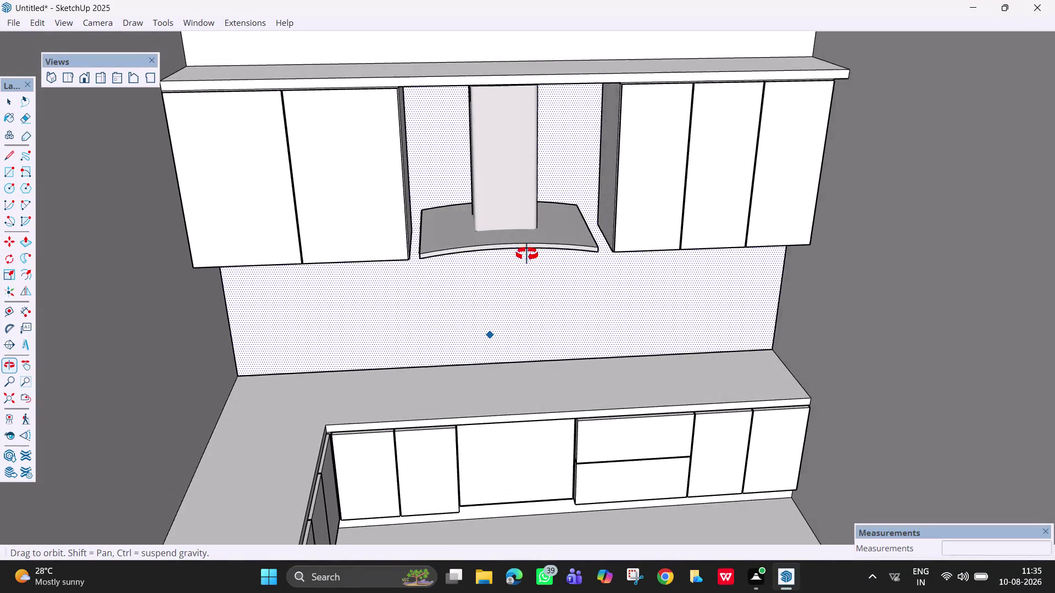
Orbit around the chimney hood and move it about 1/4" sideways.
middle_drag(522, 93, 533, 108)
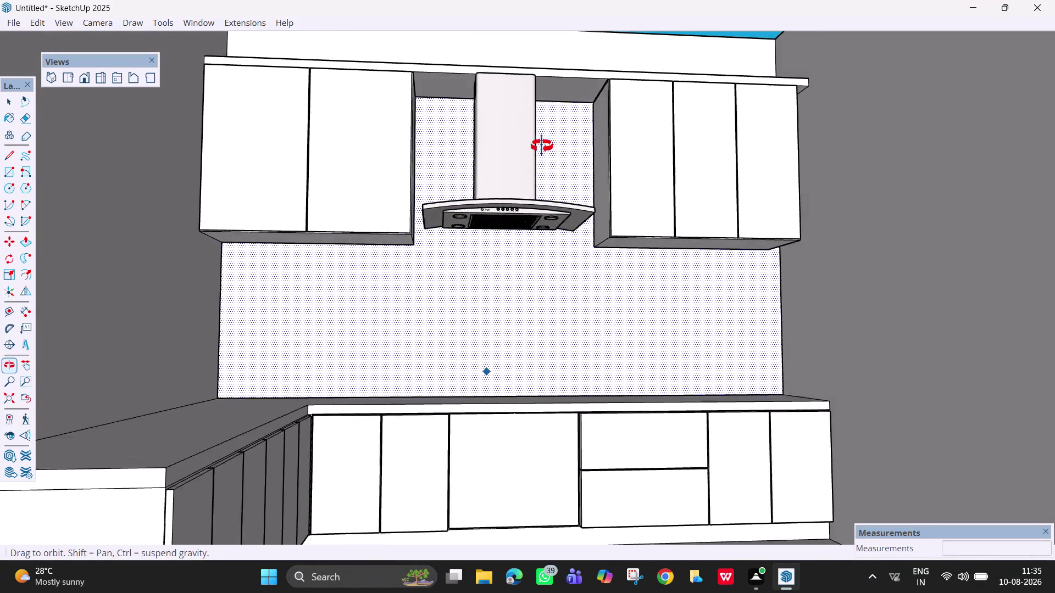
middle_drag(532, 108, 519, 166)
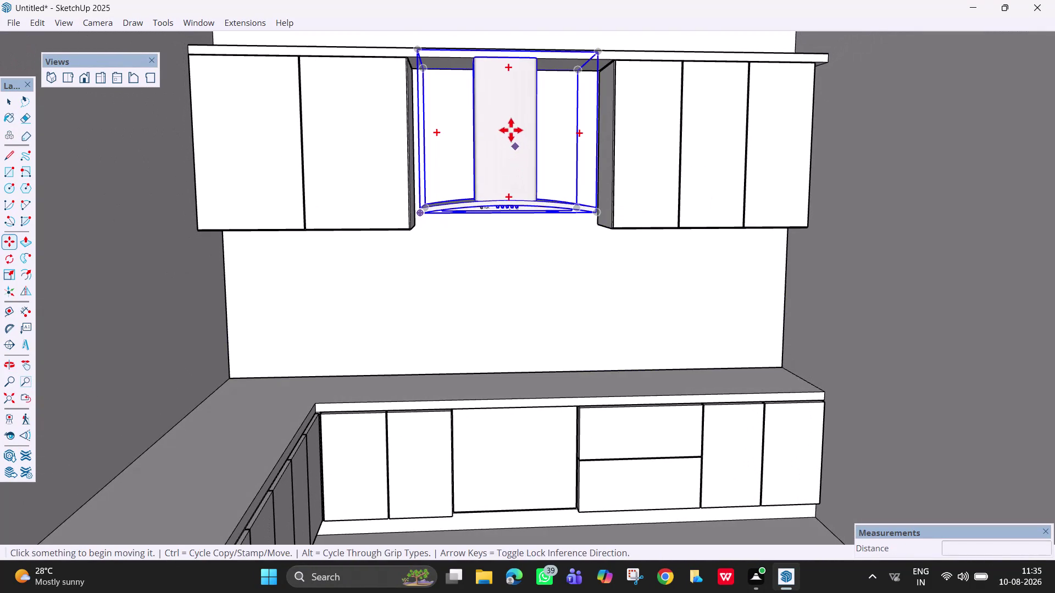
middle_drag(546, 338, 552, 204)
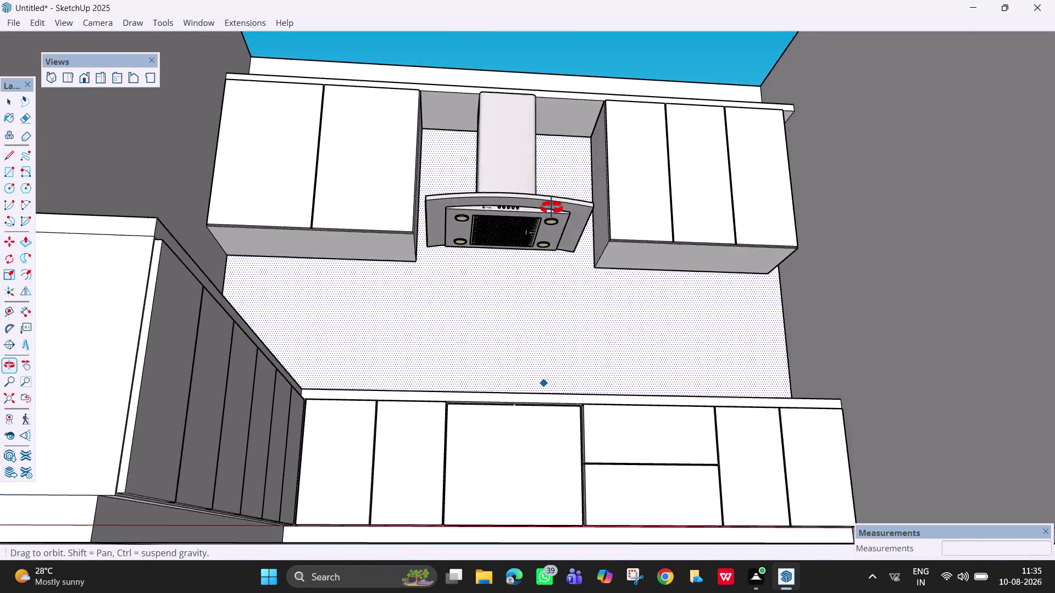
middle_drag(552, 203, 551, 221)
middle_drag(564, 126, 569, 169)
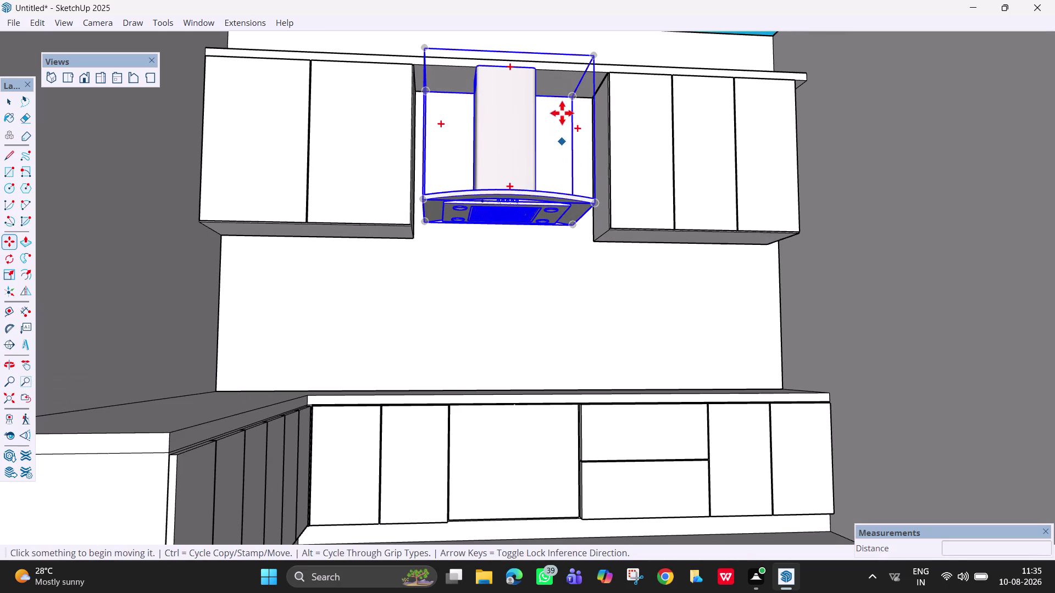
click(573, 96)
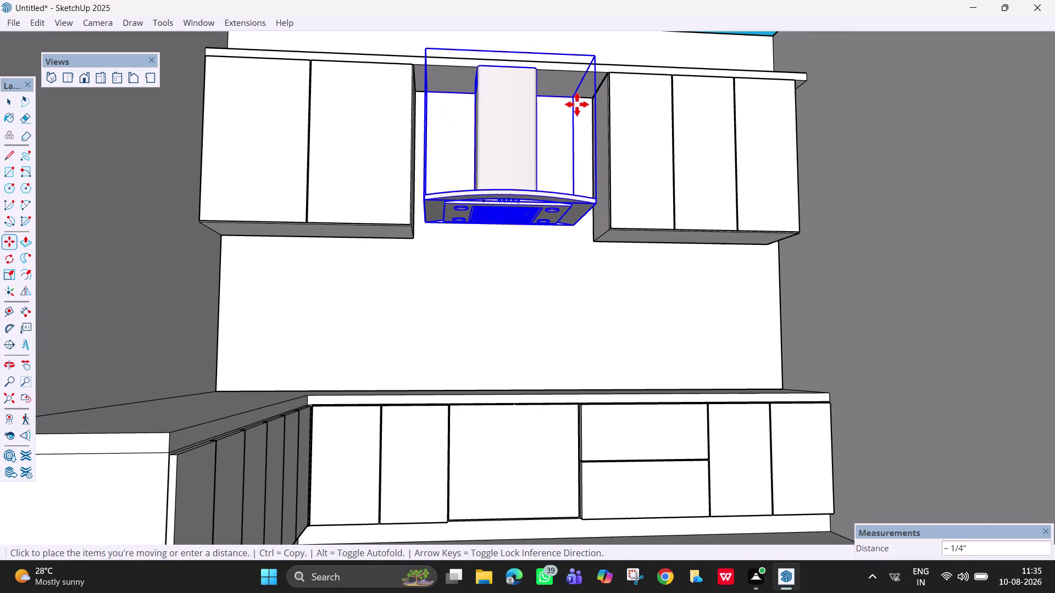
click(577, 105)
Orbit up to an overview of the kitchen and switch to the Scale tool.
scroll(down, 3)
middle_drag(600, 157, 588, 306)
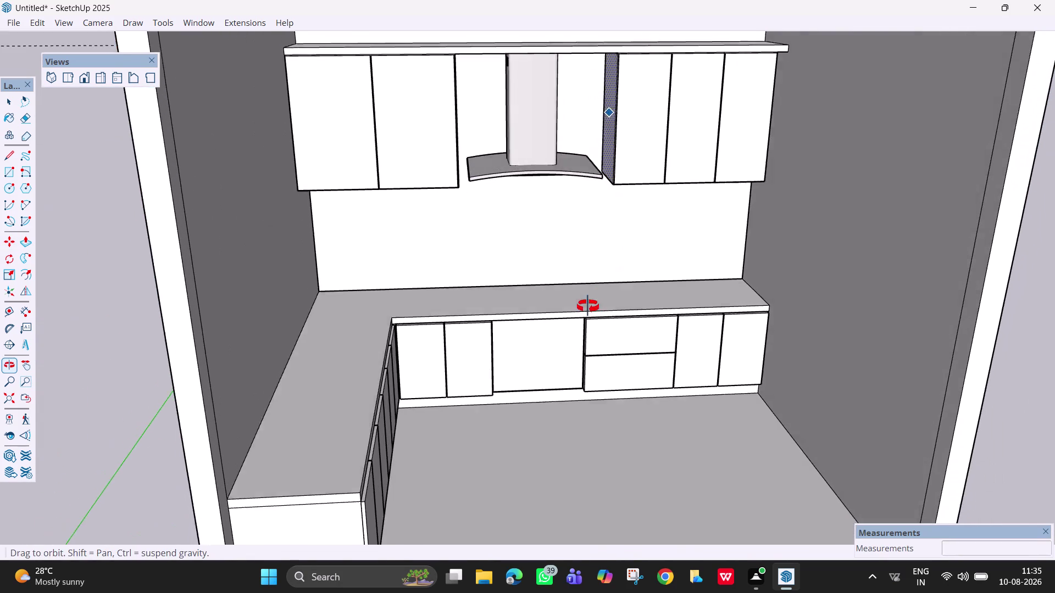
middle_drag(588, 306, 585, 303)
middle_drag(553, 113, 555, 222)
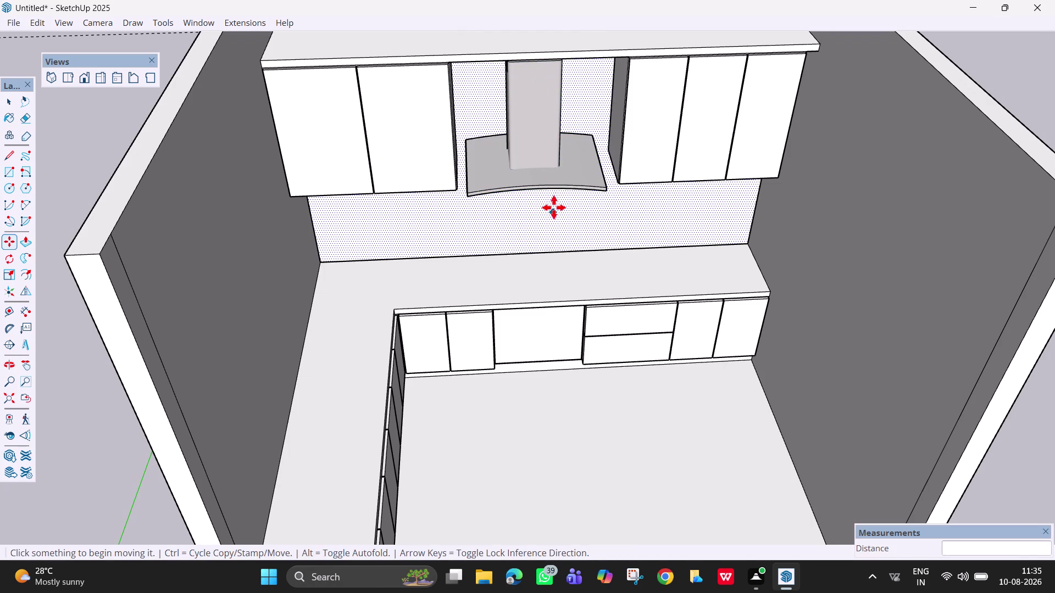
key(s)
click(587, 182)
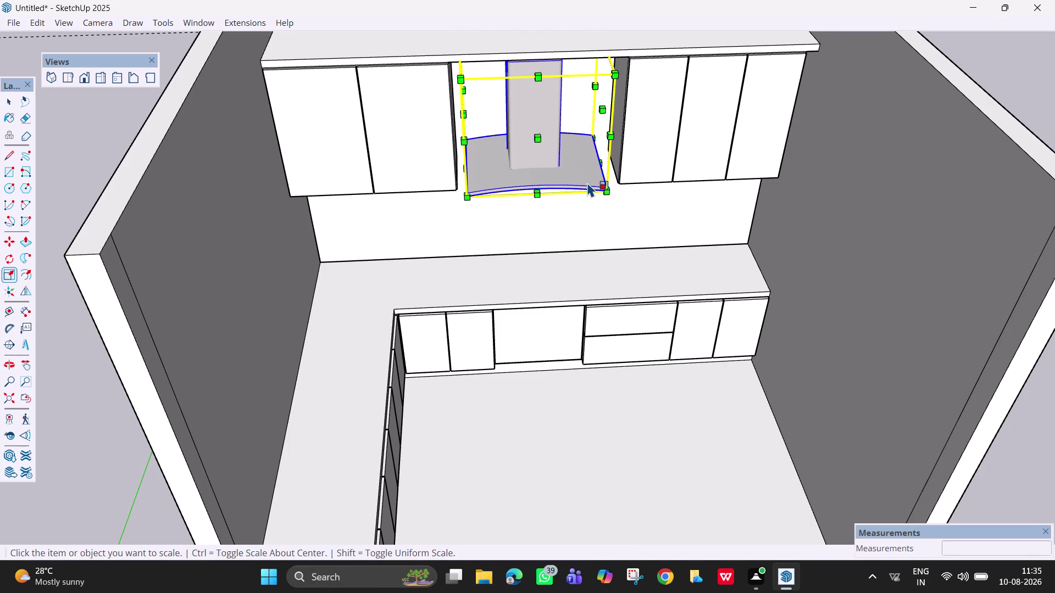
drag(608, 194, 617, 196)
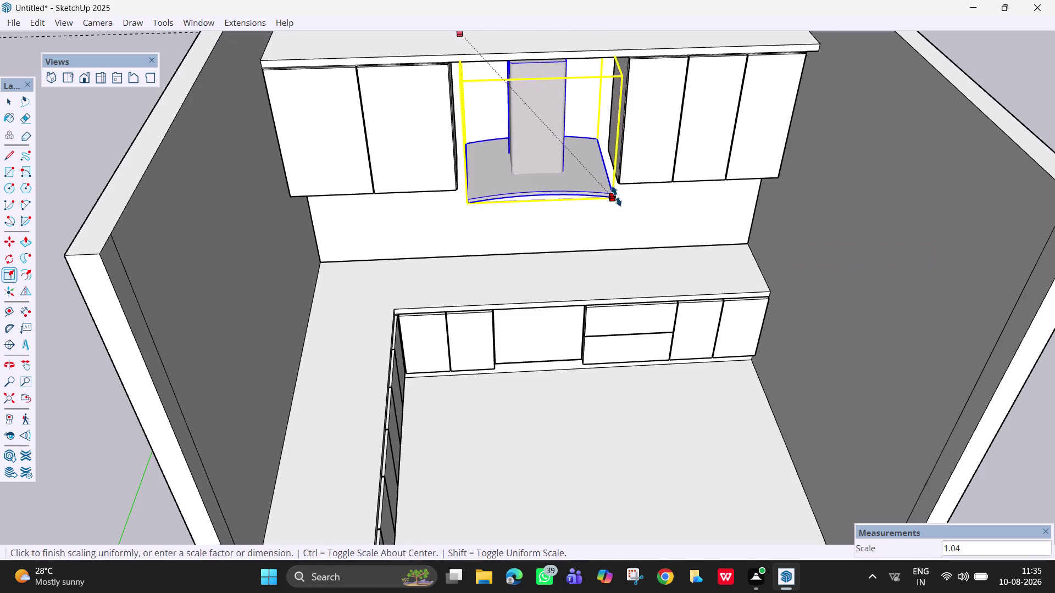
drag(616, 197, 627, 203)
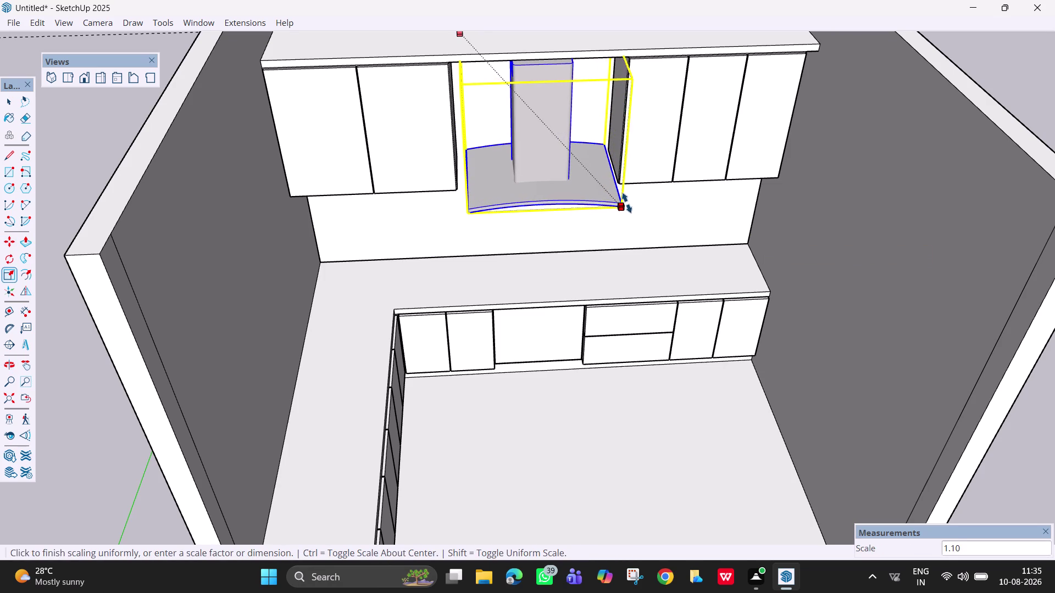
drag(627, 203, 629, 205)
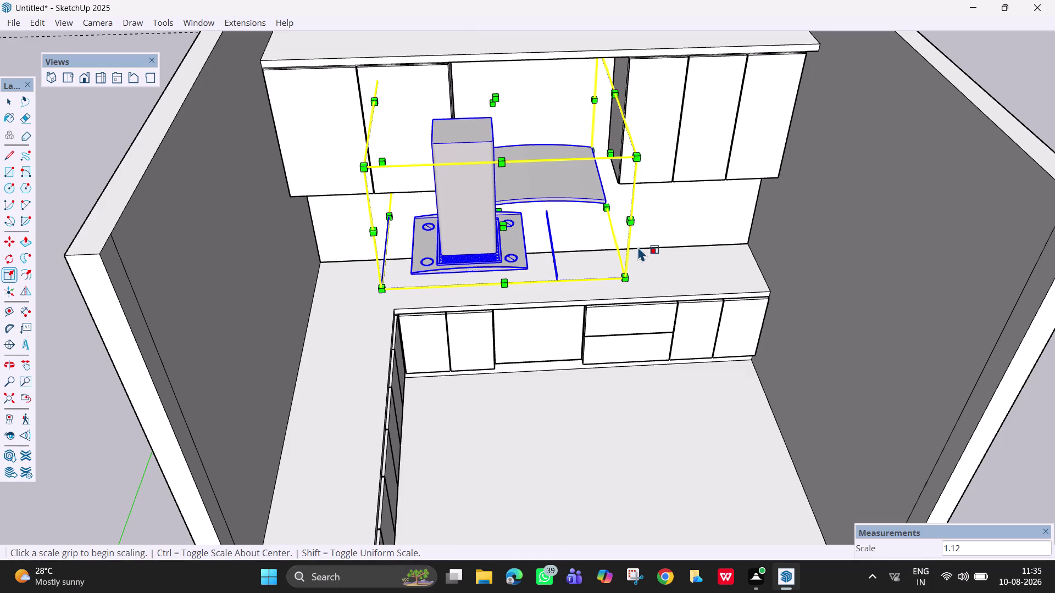
key(Escape)
key(ctrl+z)
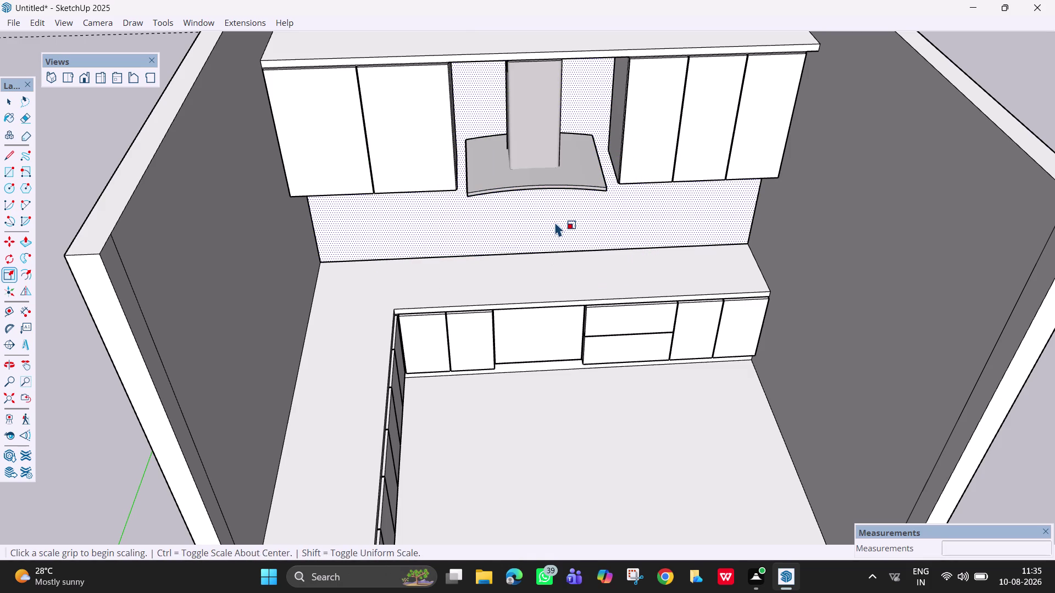
middle_drag(549, 185, 543, 60)
click(544, 131)
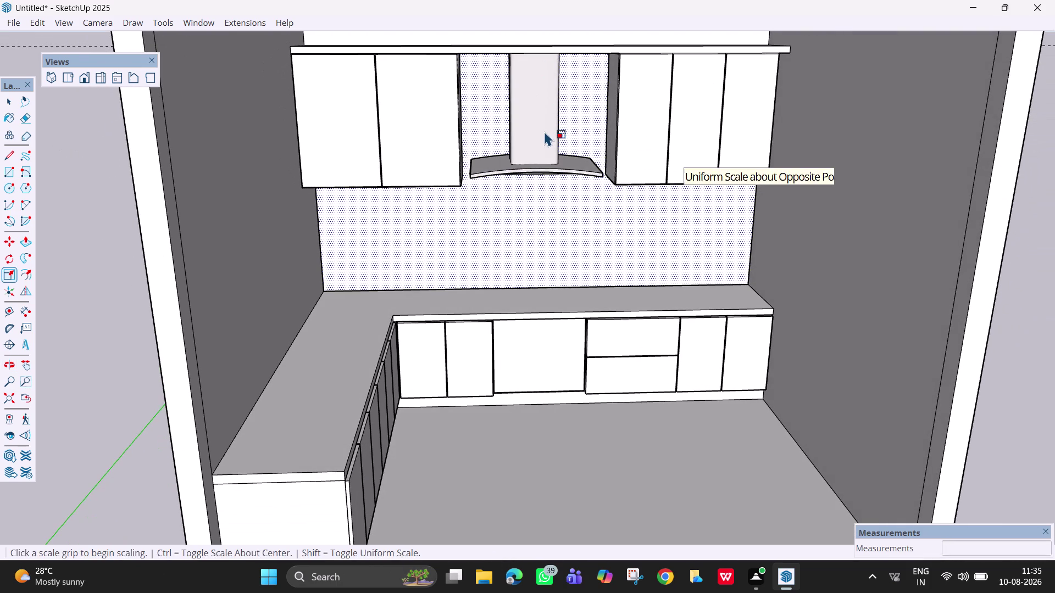
key(space)
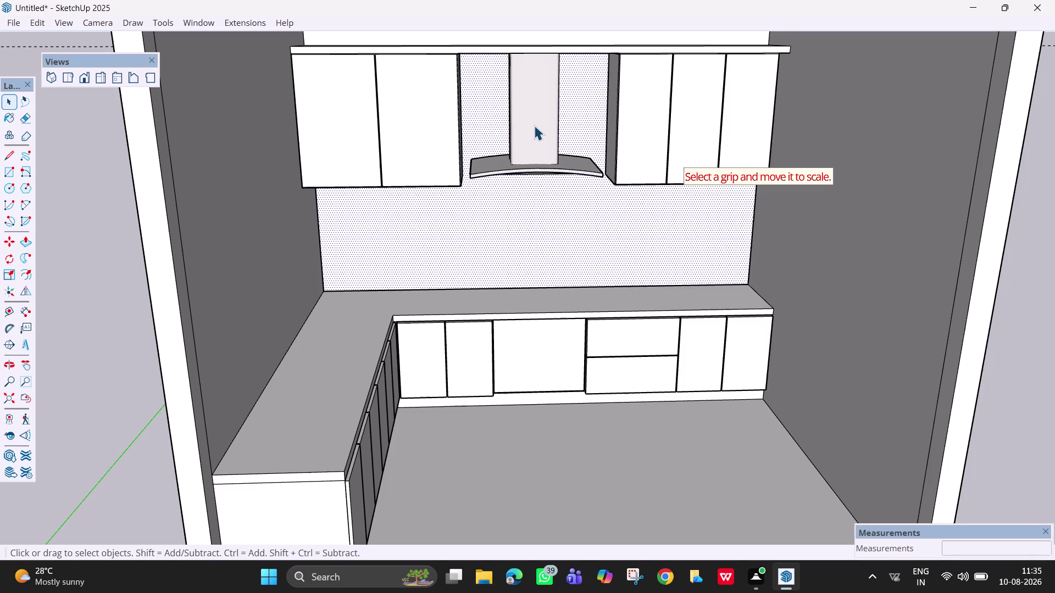
click(534, 124)
key(s)
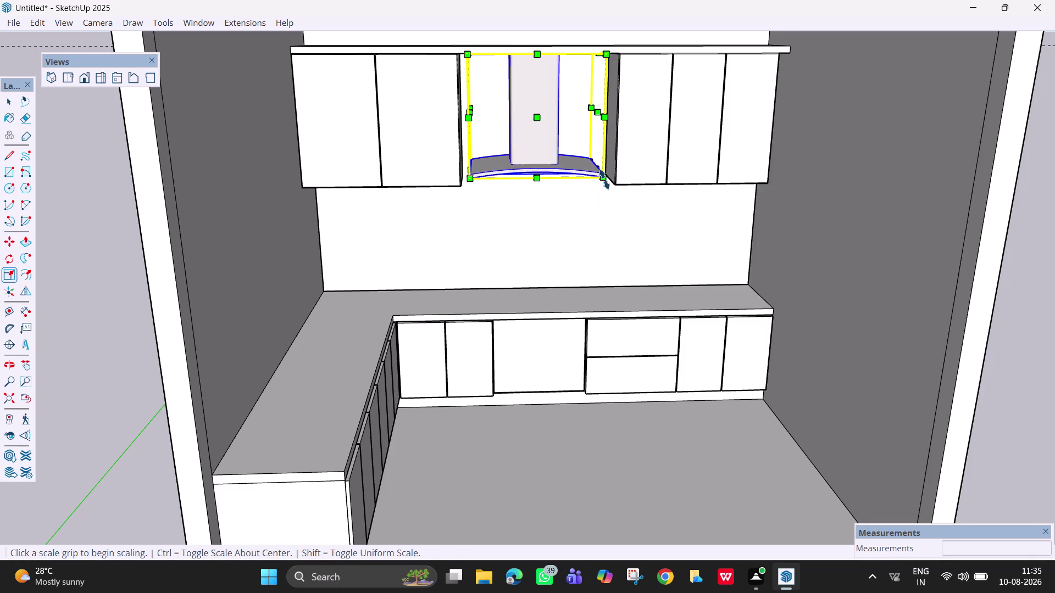
click(608, 179)
click(609, 179)
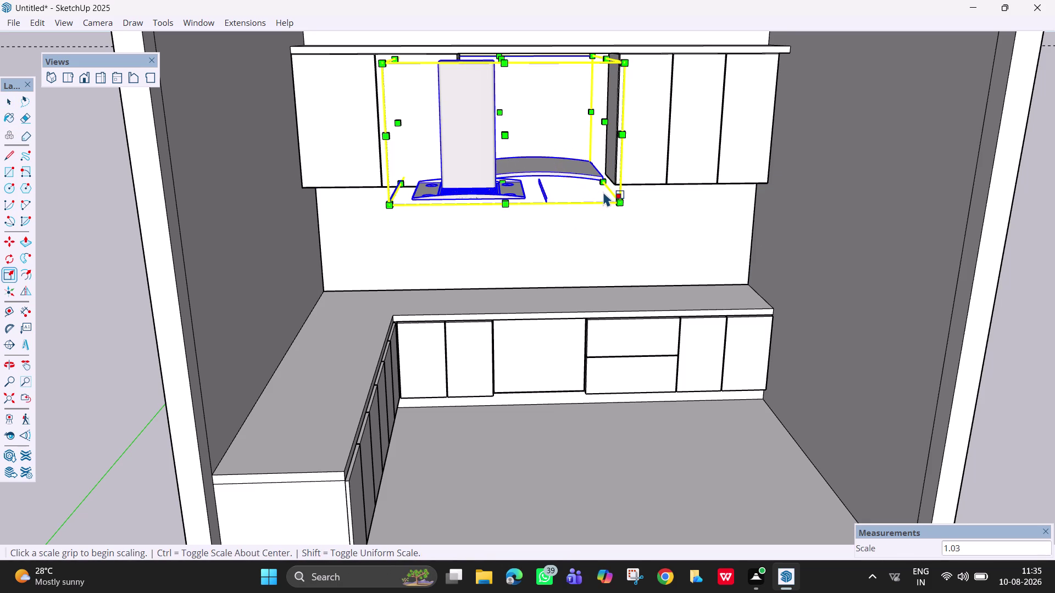
key(ctrl+z)
middle_click(565, 154)
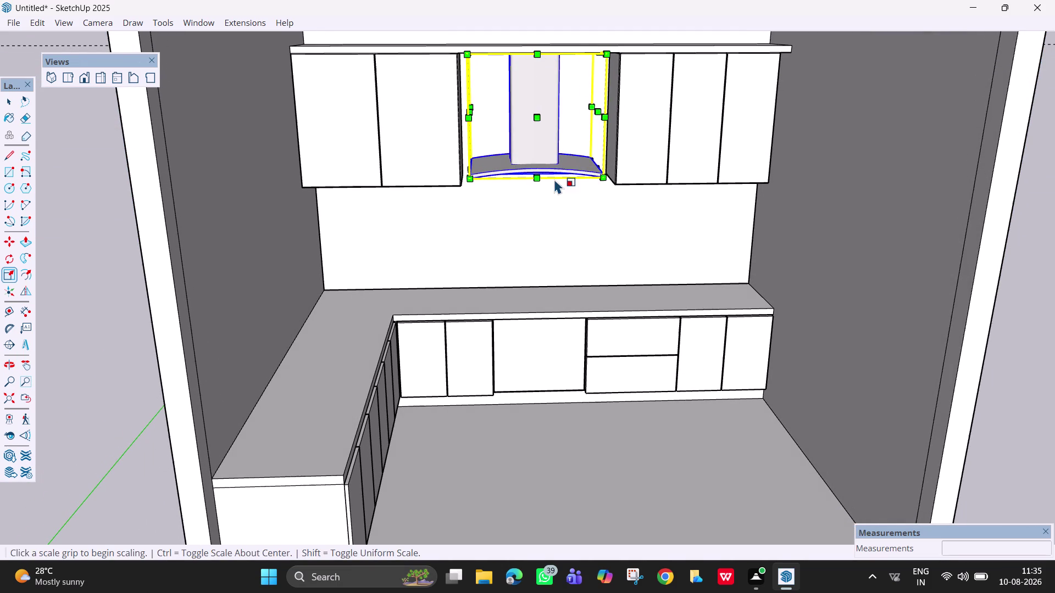
key(Escape)
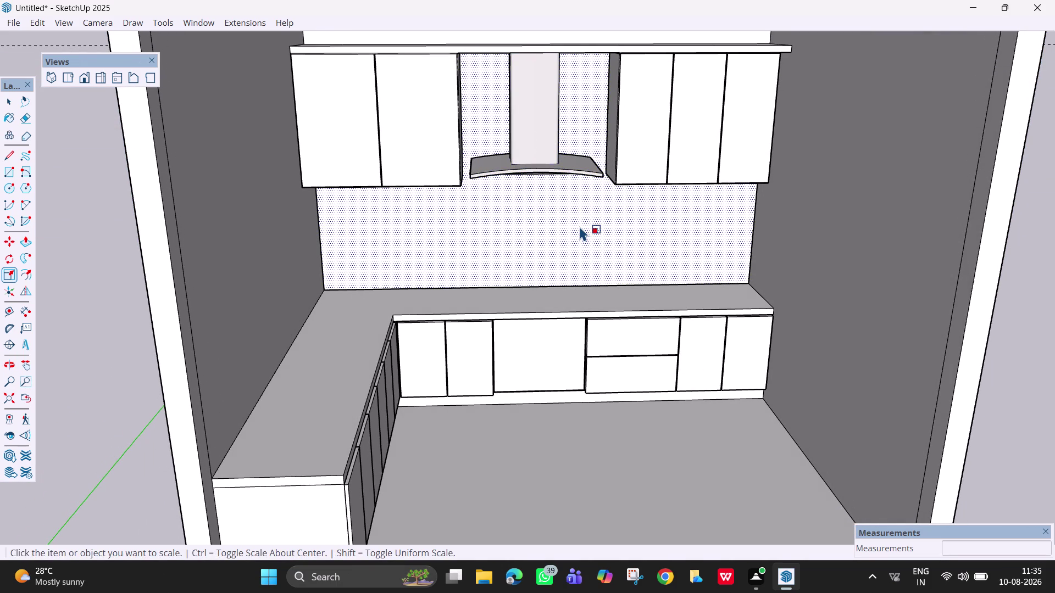
scroll(down, 3)
middle_drag(590, 257, 581, 120)
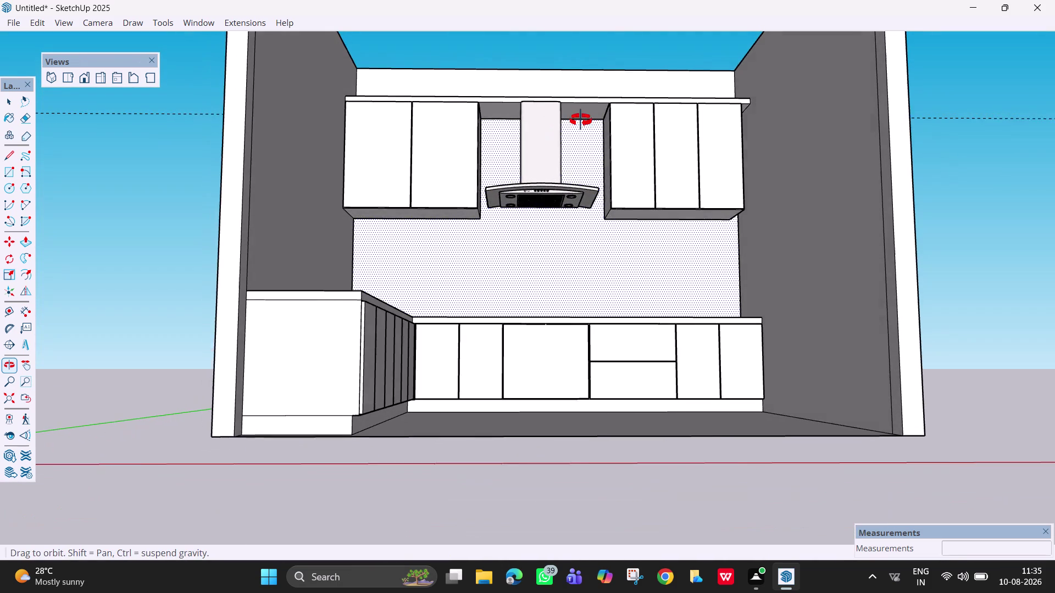
middle_drag(580, 121, 581, 120)
middle_drag(587, 229, 569, 340)
scroll(up, 3)
middle_drag(563, 215, 571, 440)
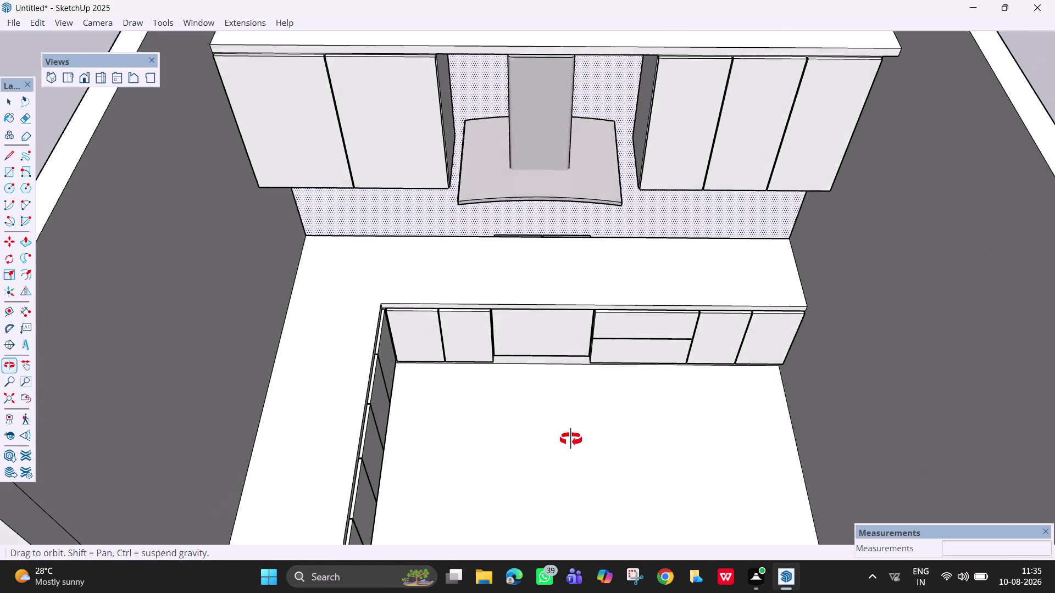
middle_drag(571, 440, 571, 439)
middle_drag(566, 236, 528, 0)
middle_drag(610, 152, 589, 50)
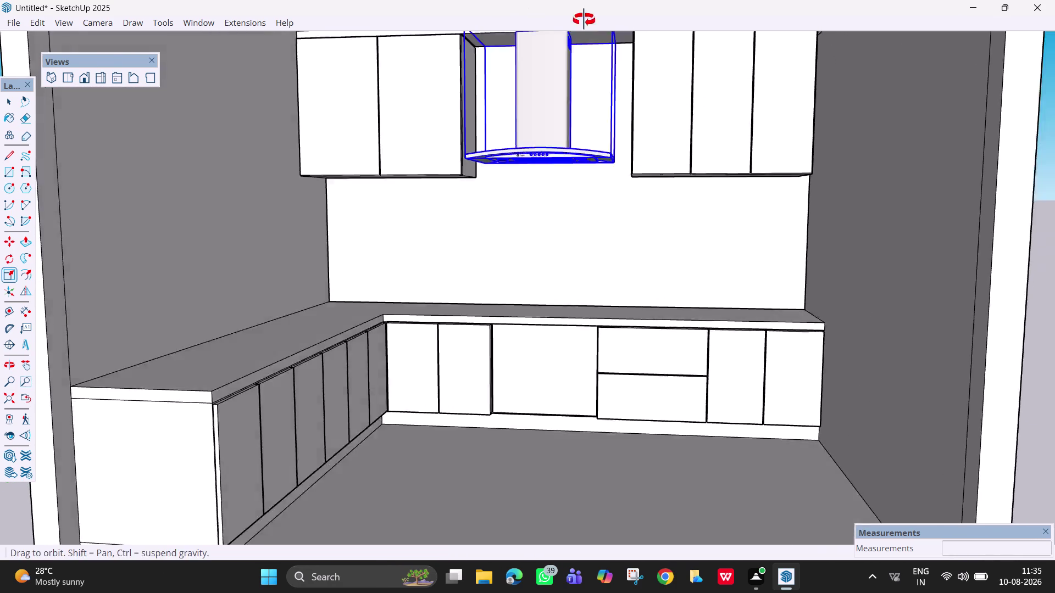
middle_drag(590, 51, 583, 0)
scroll(up, 3)
middle_drag(620, 224, 509, 228)
middle_drag(509, 227, 580, 363)
scroll(down, 3)
scroll(up, 3)
scroll(down, 3)
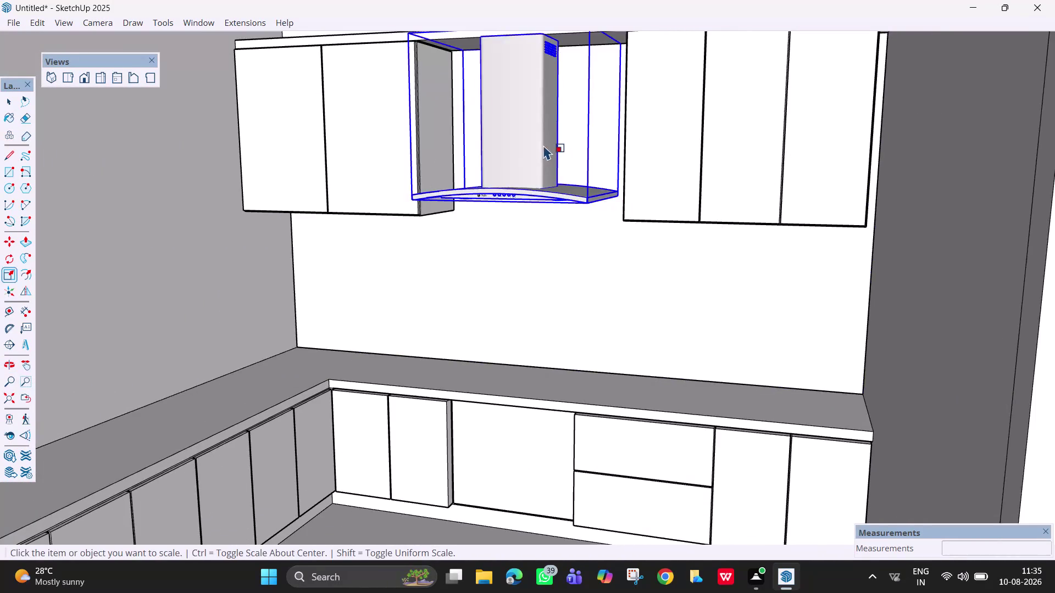
scroll(down, 3)
middle_drag(542, 144, 611, 407)
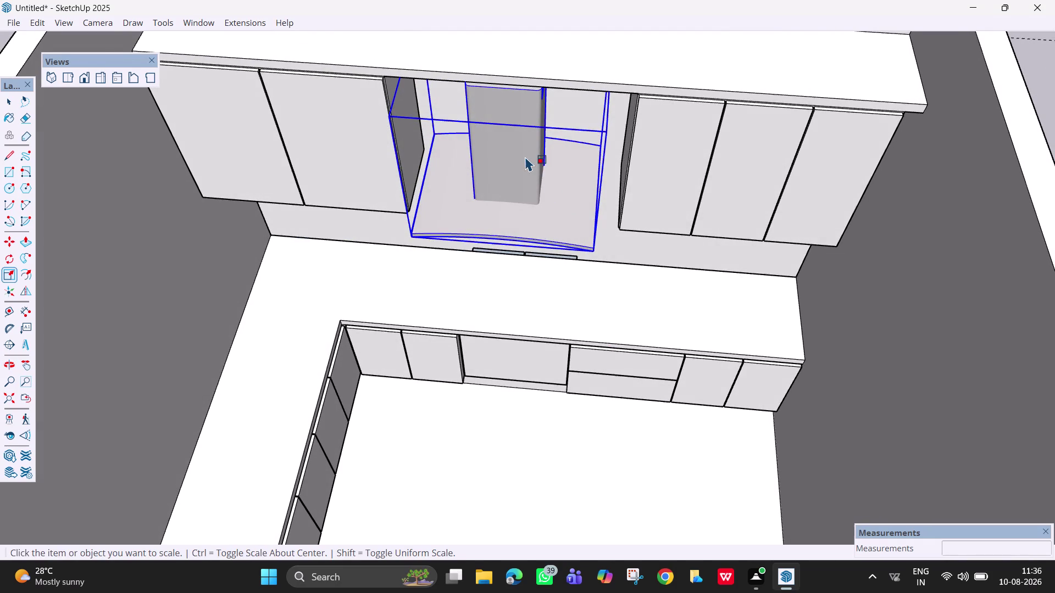
key(Escape)
scroll(down, 3)
middle_drag(536, 313, 563, 378)
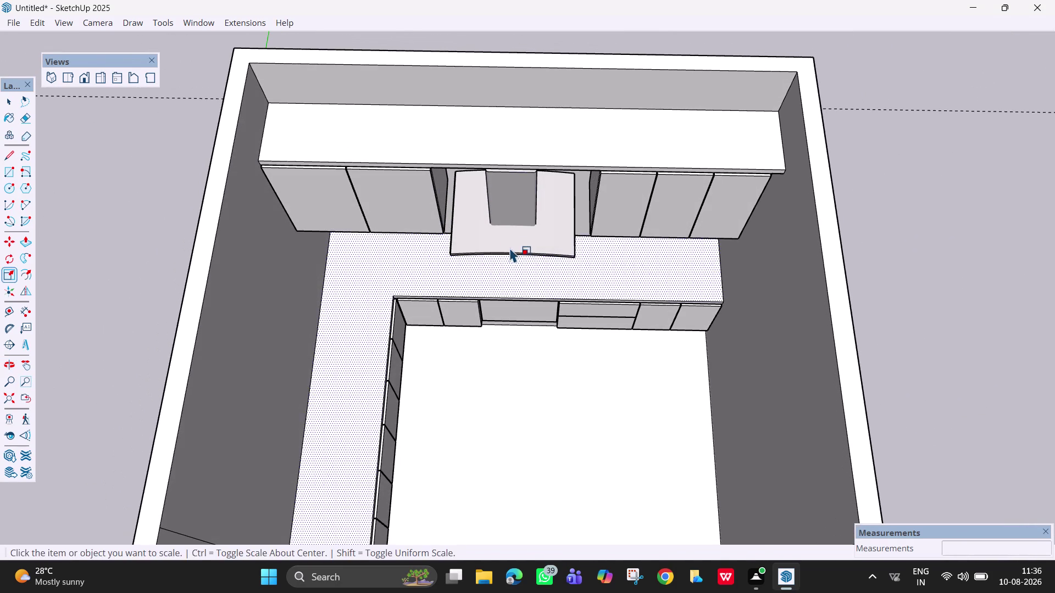
key(space)
key(space)
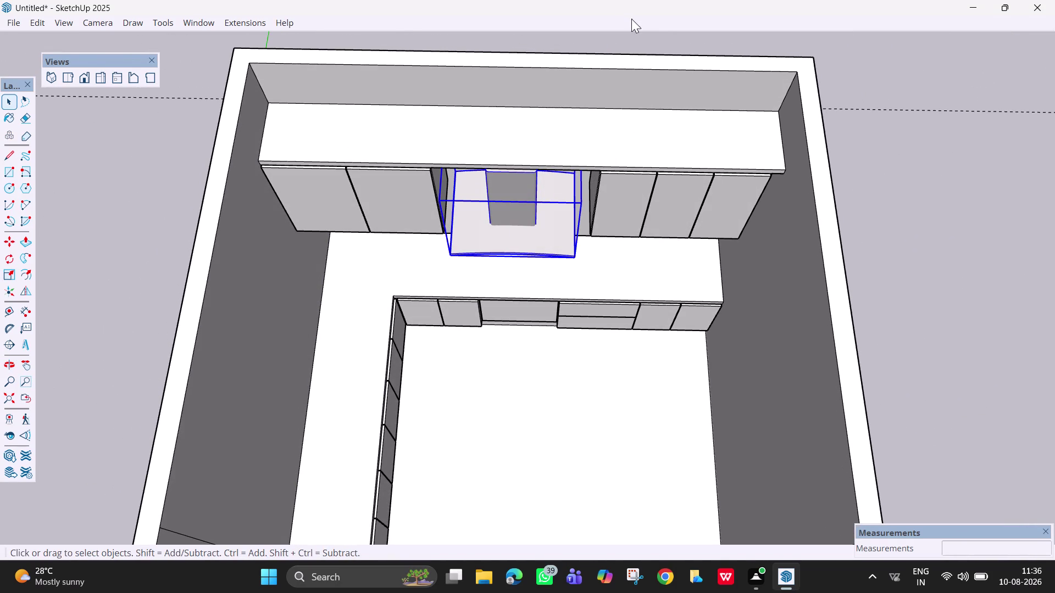
click(635, 37)
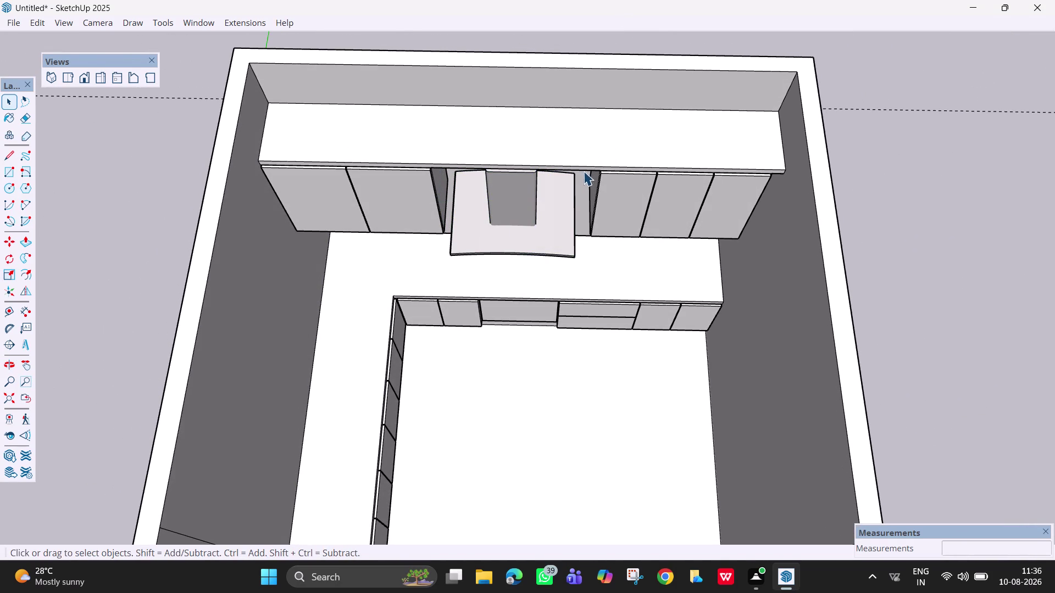
middle_drag(584, 171, 582, 52)
scroll(up, 3)
Push/Pull the top face above the wall cabinets up 18mm.
key(p)
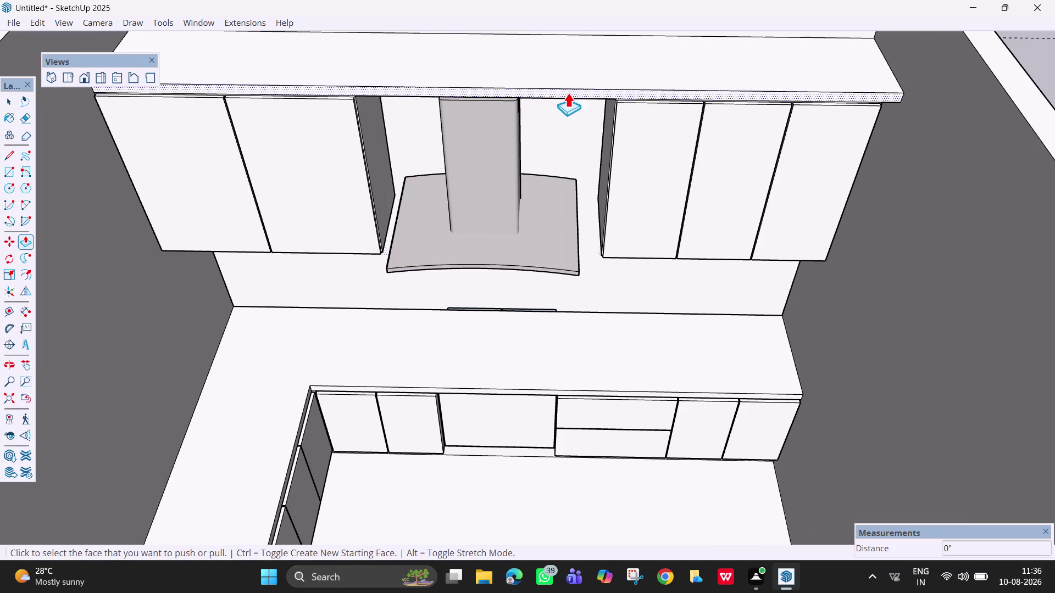
click(576, 92)
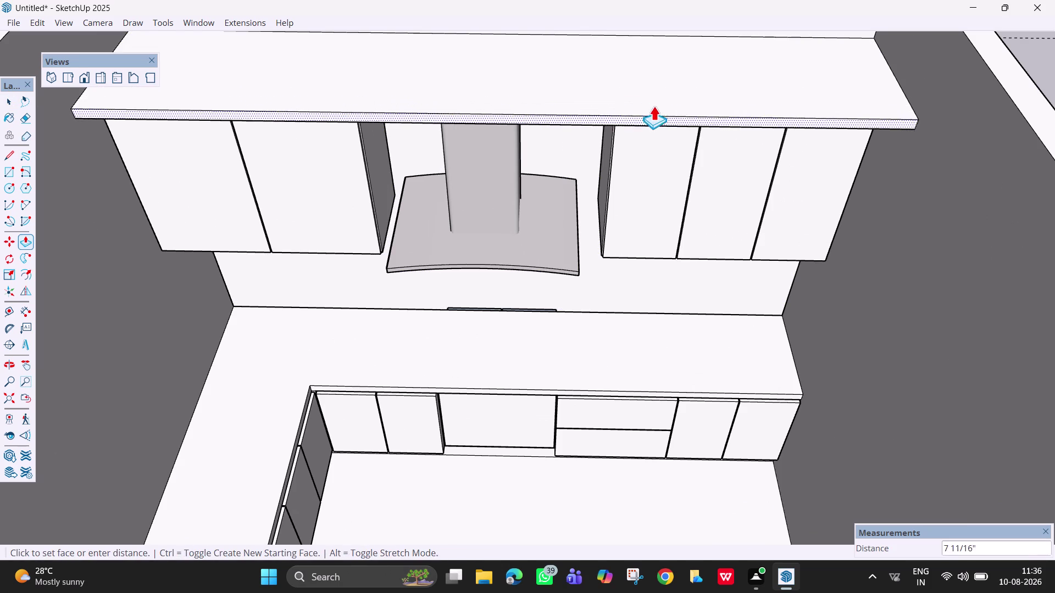
middle_drag(624, 92, 623, 0)
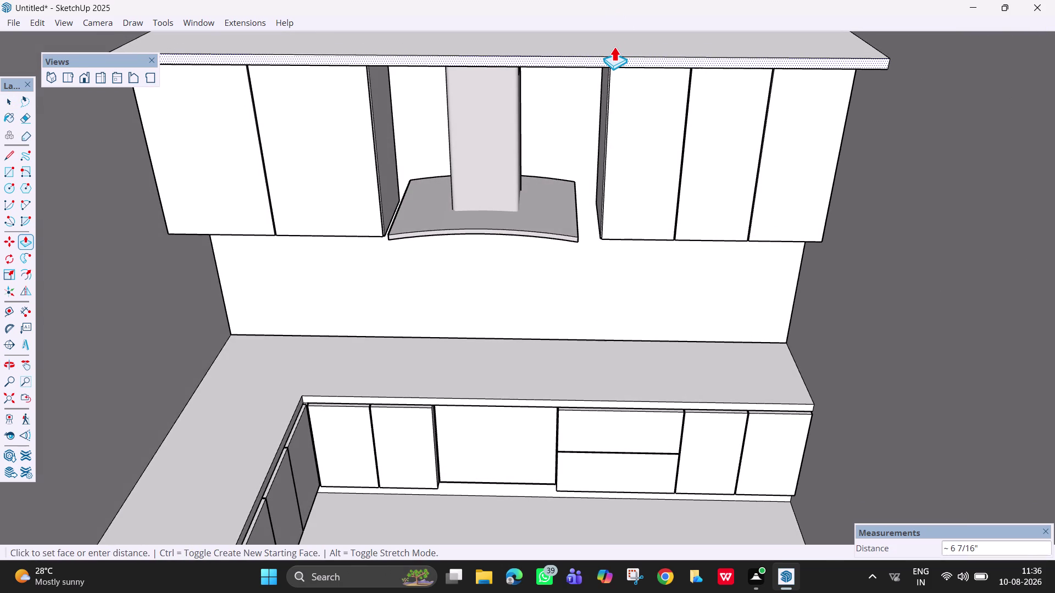
text(18mm)
key(Return)
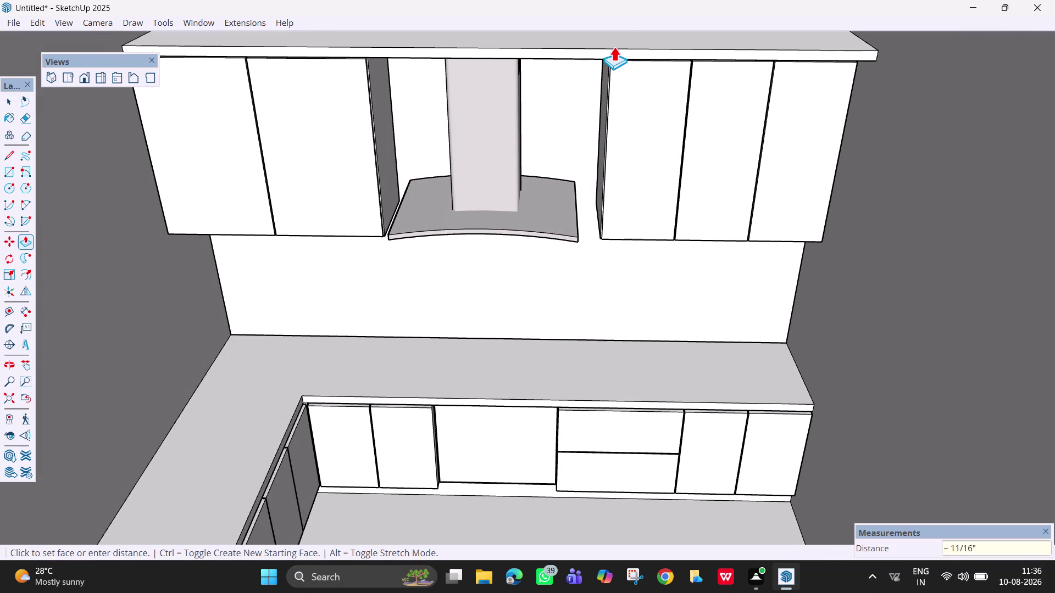
key(Escape)
Orbit and zoom around the upper cabinets to inspect the back wall.
scroll(down, 3)
middle_drag(501, 119, 504, 40)
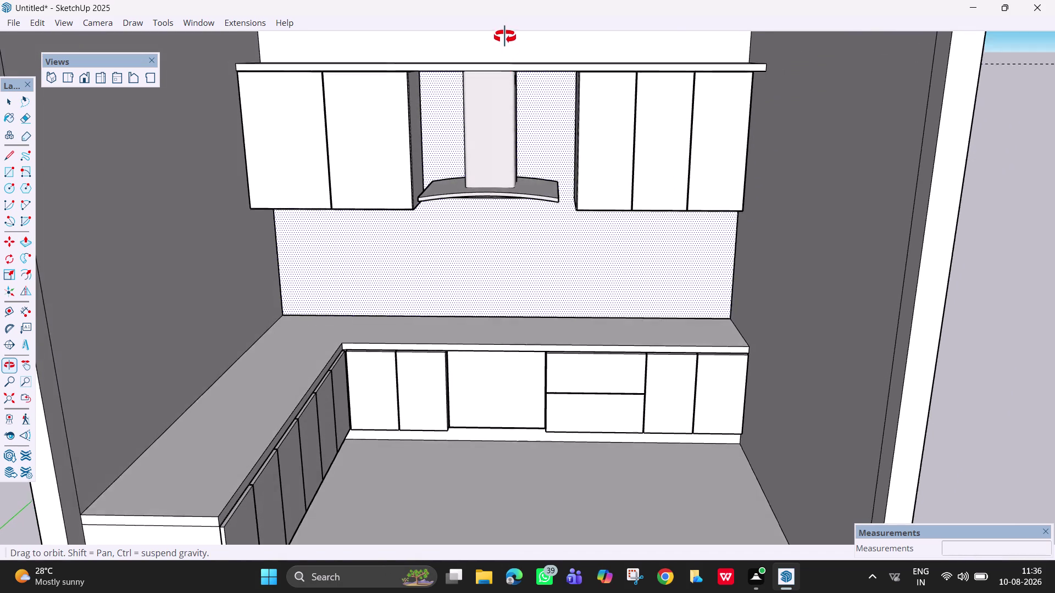
middle_drag(504, 41, 507, 36)
scroll(up, 3)
scroll(up, 3)
middle_drag(552, 160, 586, 160)
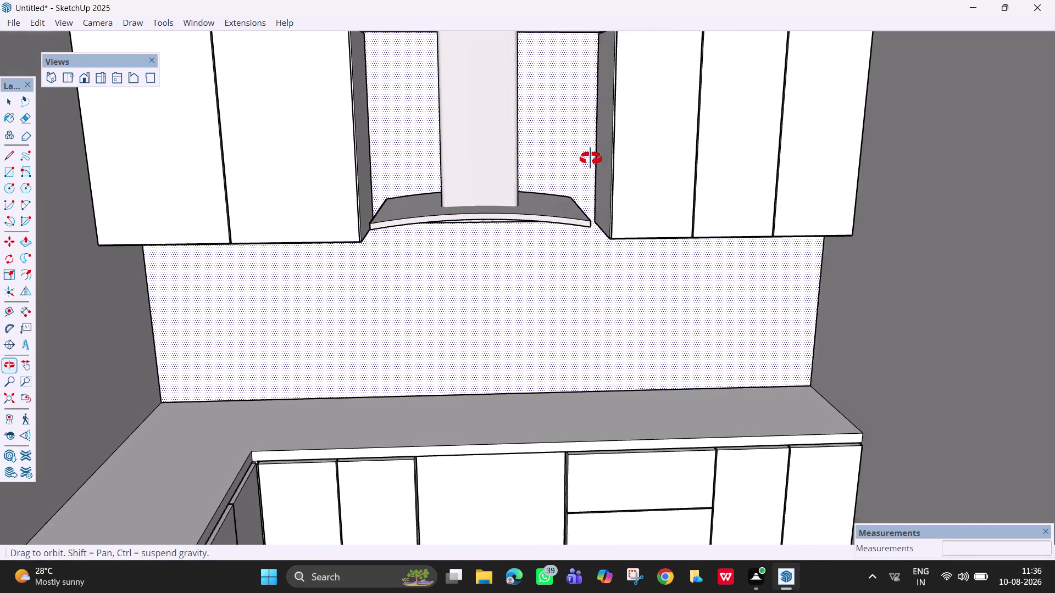
middle_drag(586, 159, 570, 173)
scroll(down, 3)
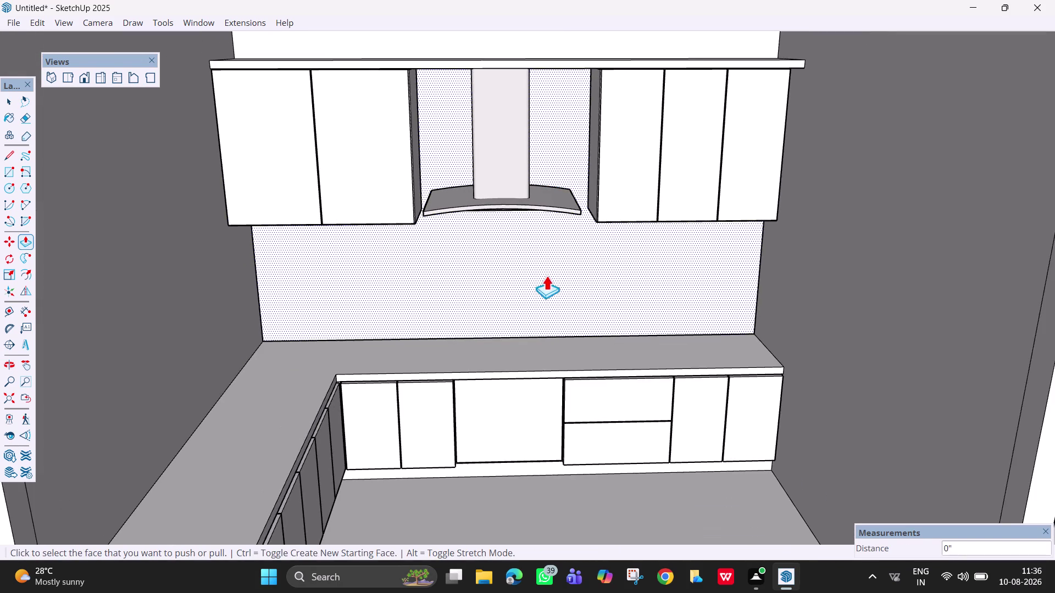
middle_drag(544, 275, 548, 220)
middle_drag(534, 213, 515, 208)
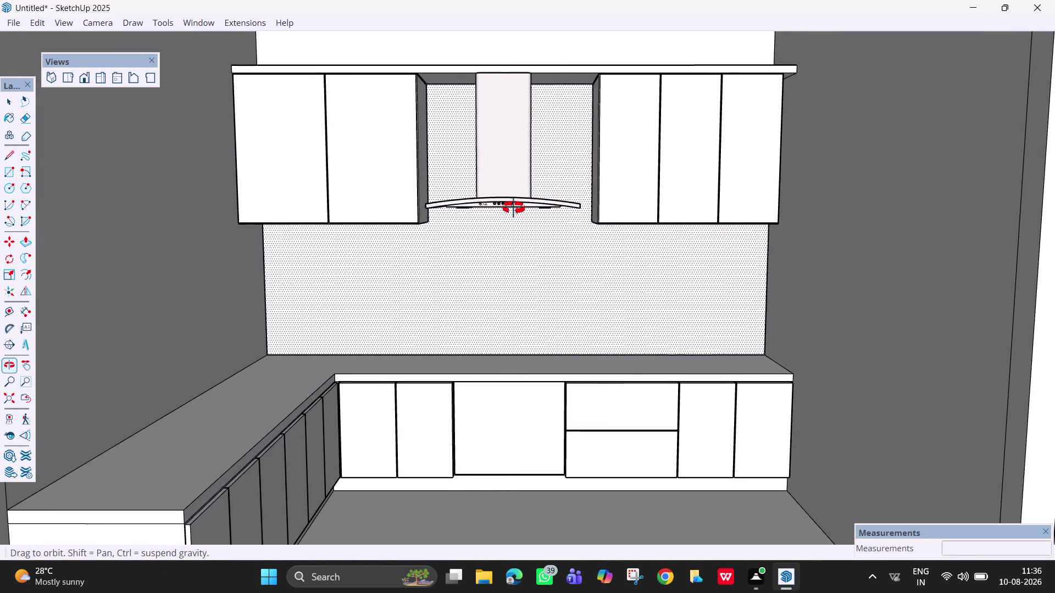
middle_drag(515, 208, 504, 209)
scroll(down, 3)
Move the hood by its top corner to snap beside the right cabinets.
key(space)
click(519, 154)
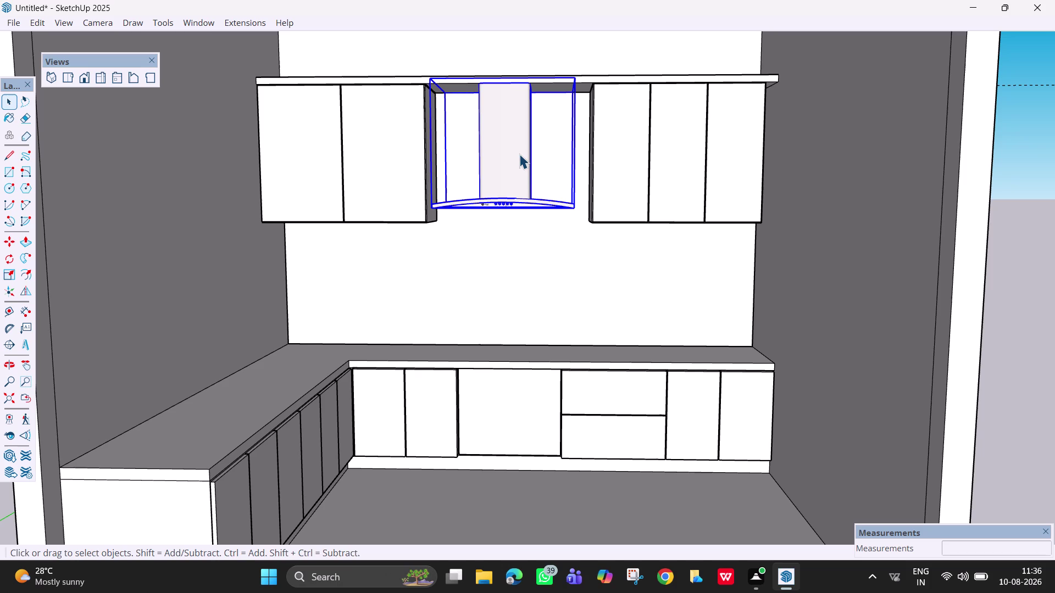
key(m)
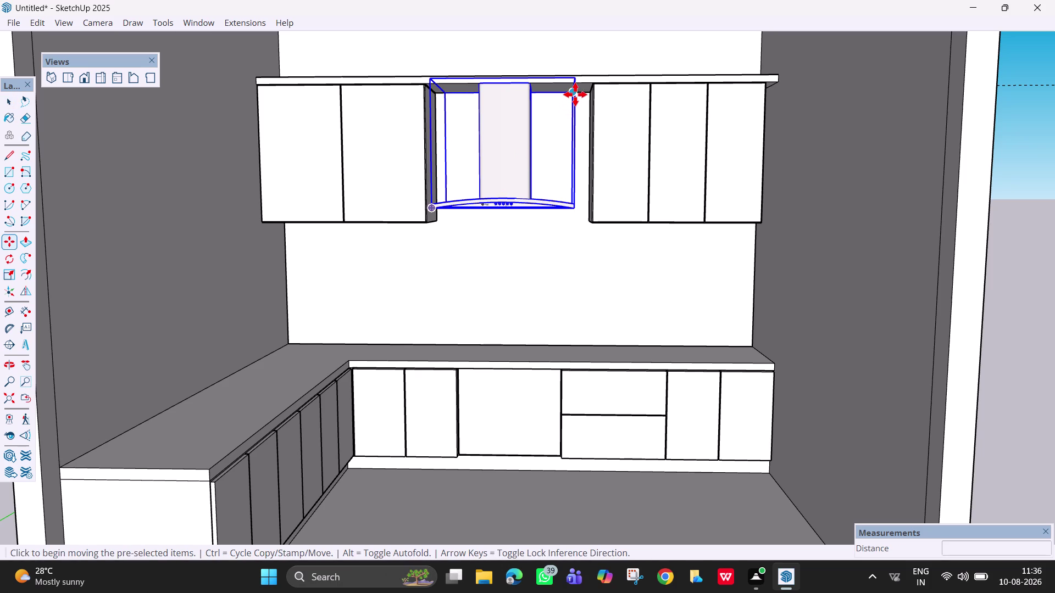
click(575, 93)
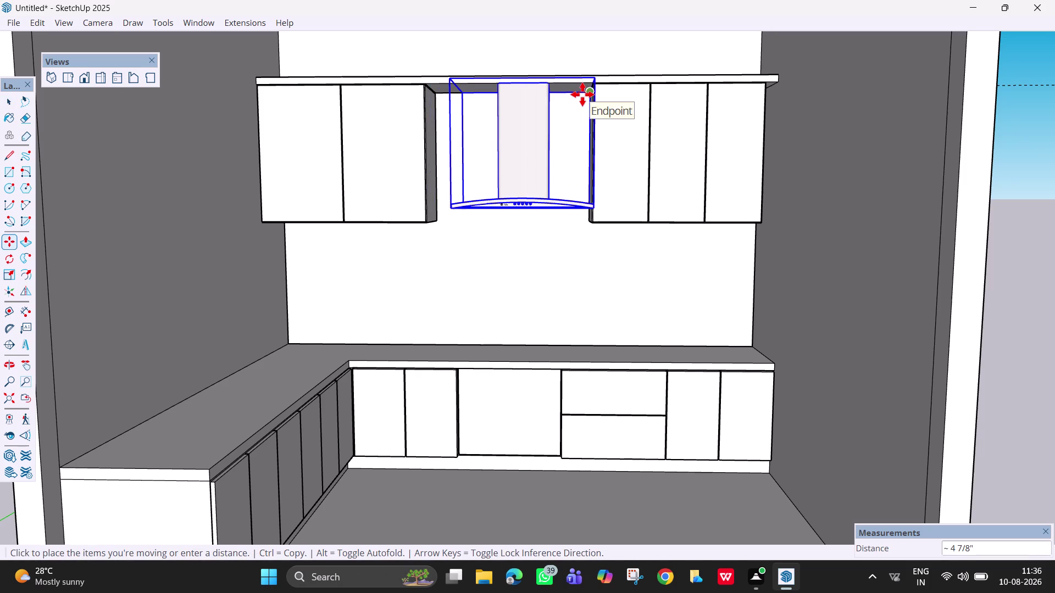
click(581, 96)
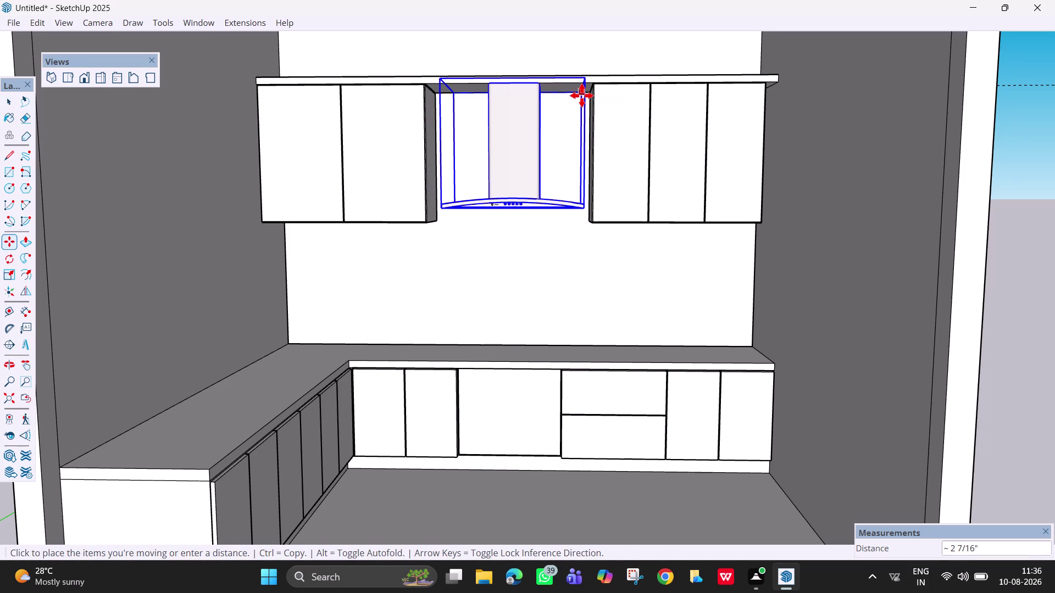
Orbit out around the room to check the hood's new position.
scroll(down, 3)
middle_drag(559, 193, 560, 198)
key(Escape)
key(Escape)
middle_drag(545, 241, 564, 236)
scroll(down, 3)
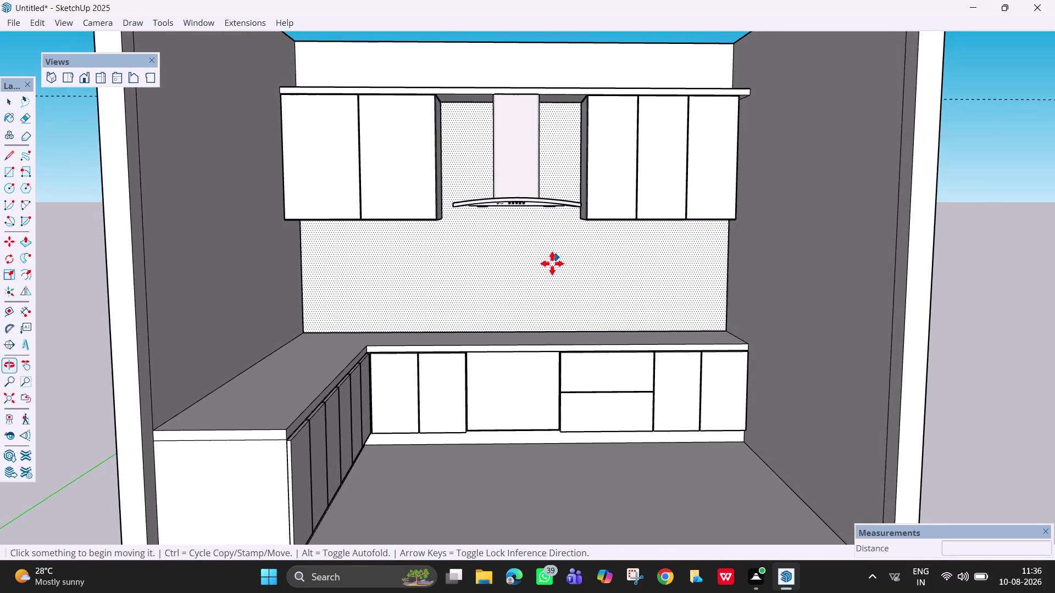
scroll(down, 3)
middle_drag(526, 279, 511, 327)
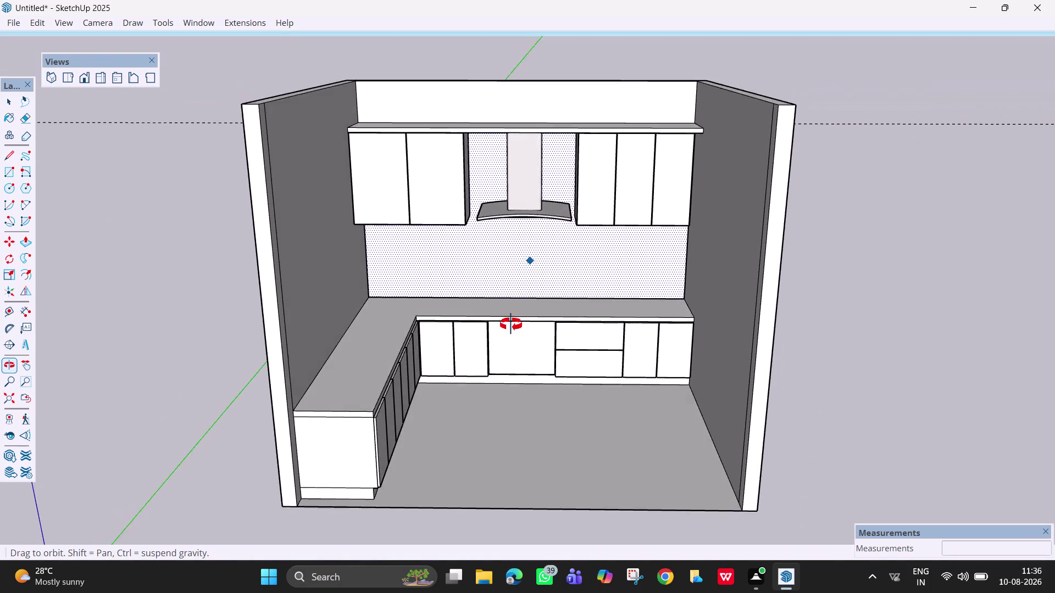
middle_drag(511, 327, 511, 318)
middle_click(555, 173)
scroll(up, 3)
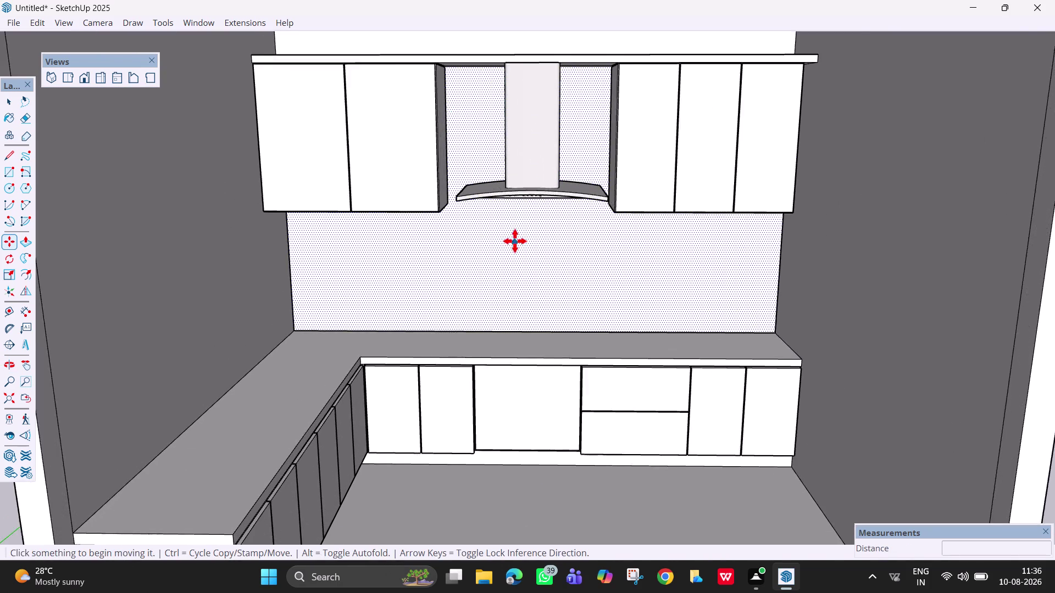
key(space)
Select the hood, scale it from its lower corner, then undo the resize.
click(495, 186)
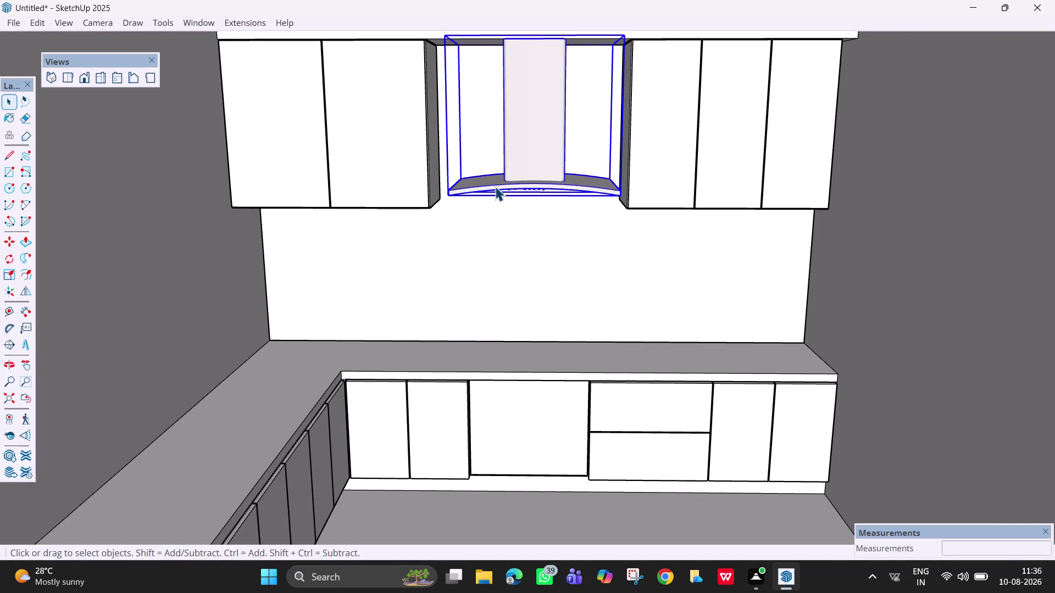
key(s)
middle_drag(475, 186, 570, 243)
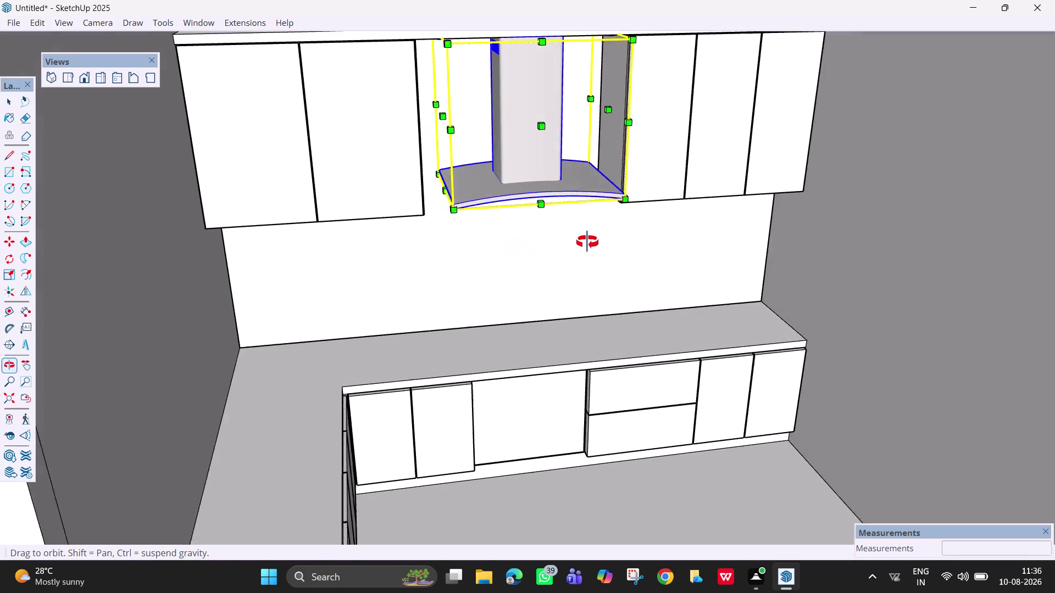
middle_drag(571, 244, 611, 242)
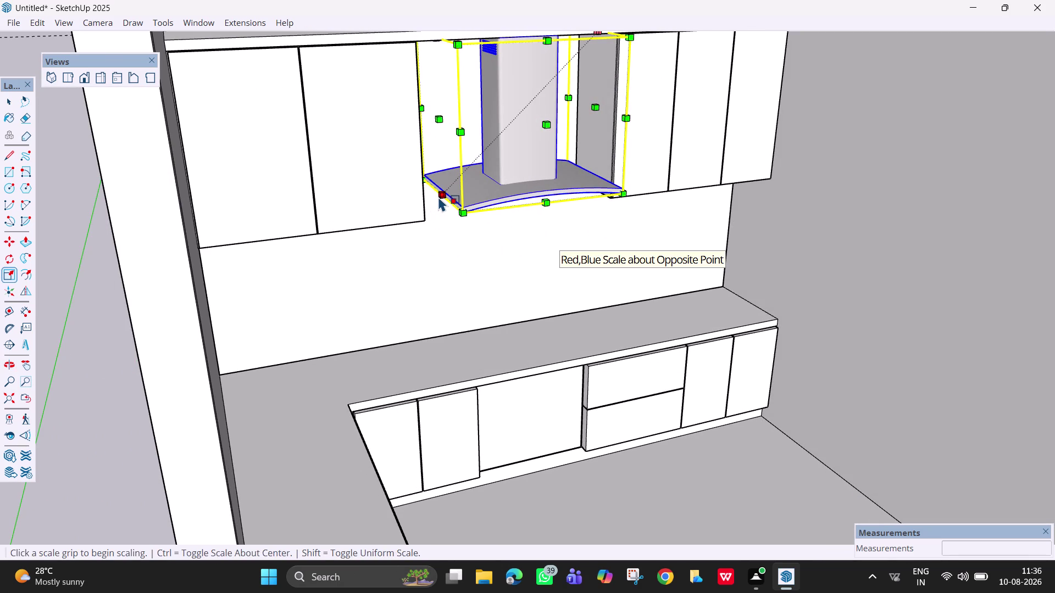
click(438, 123)
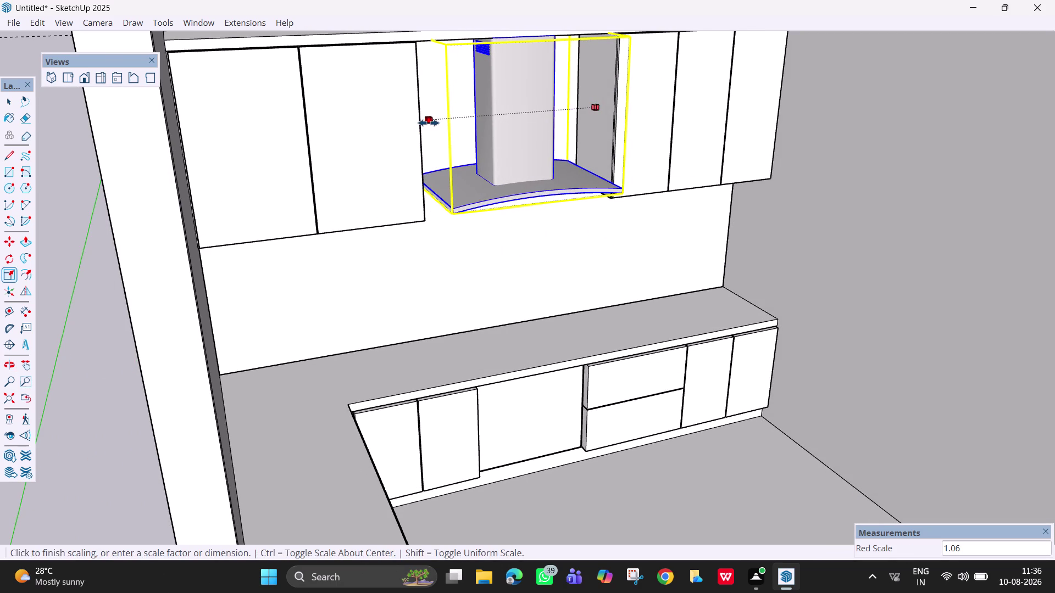
click(428, 123)
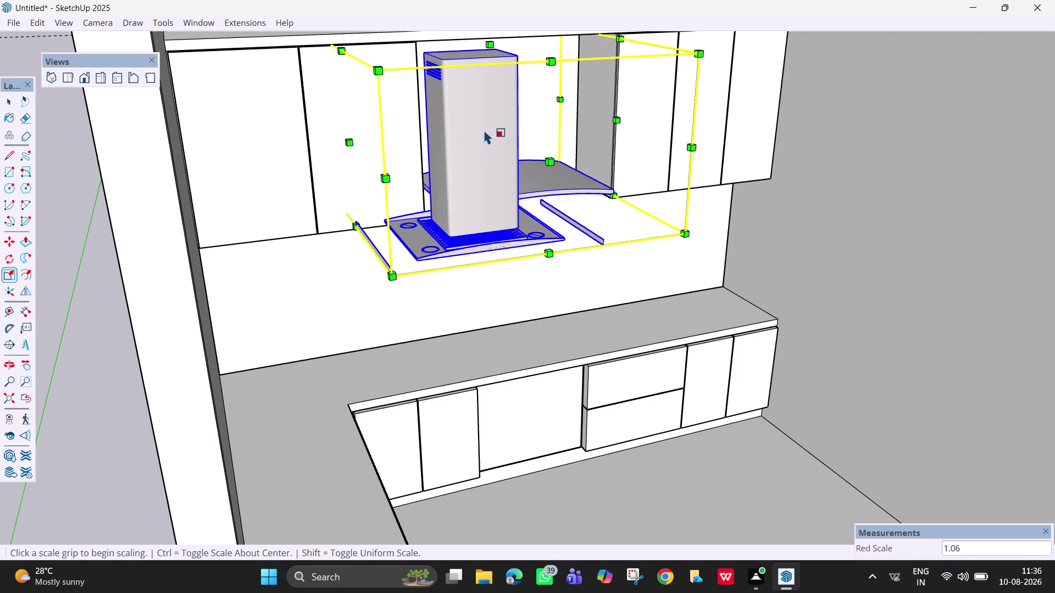
key(ctrl+z)
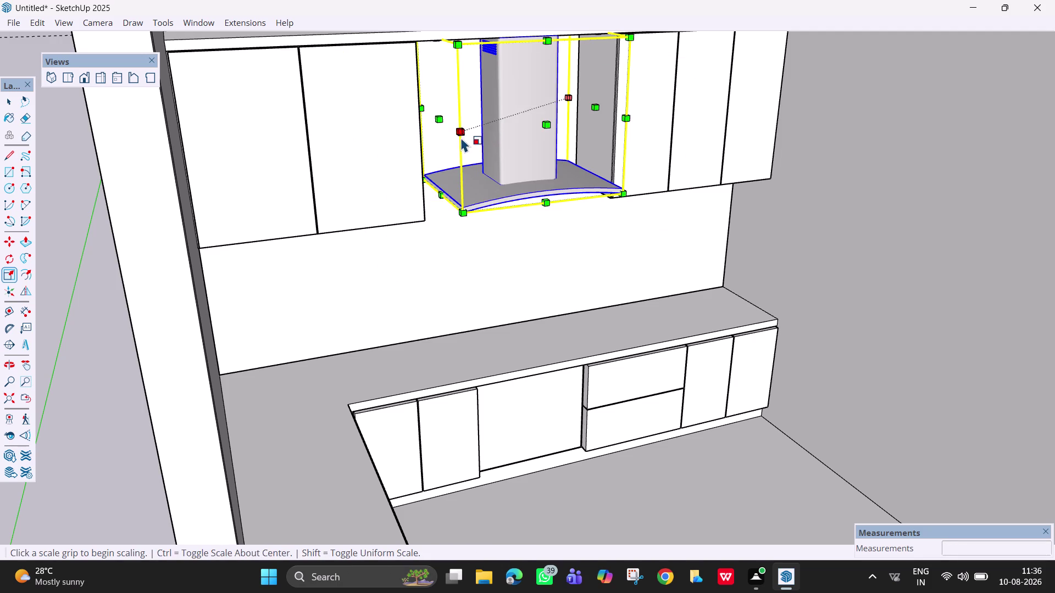
Try a side-grip resize, cancel and undo it, then orbit to view the hood.
click(464, 135)
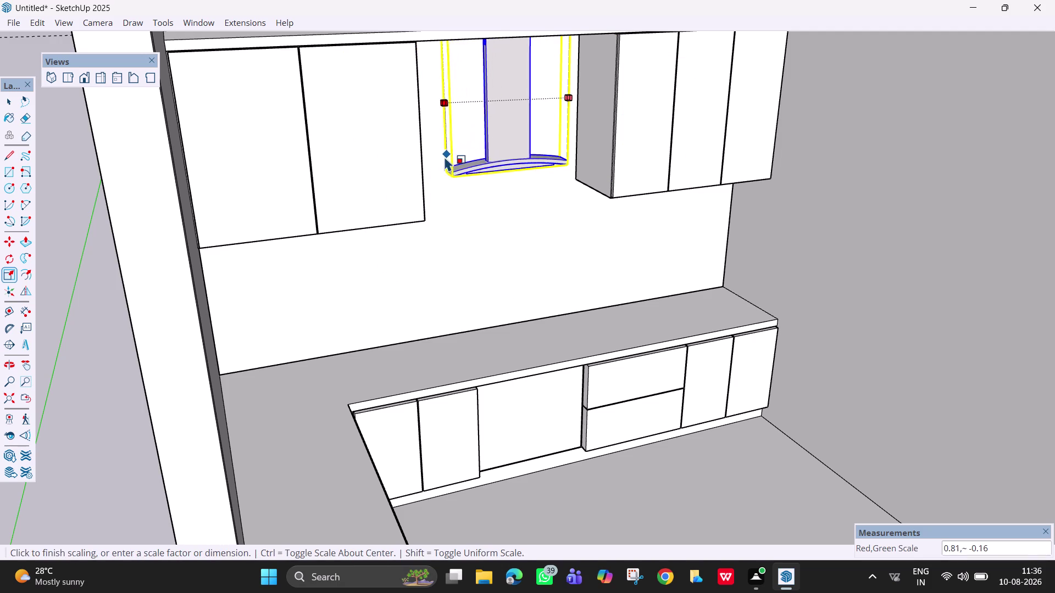
key(Escape)
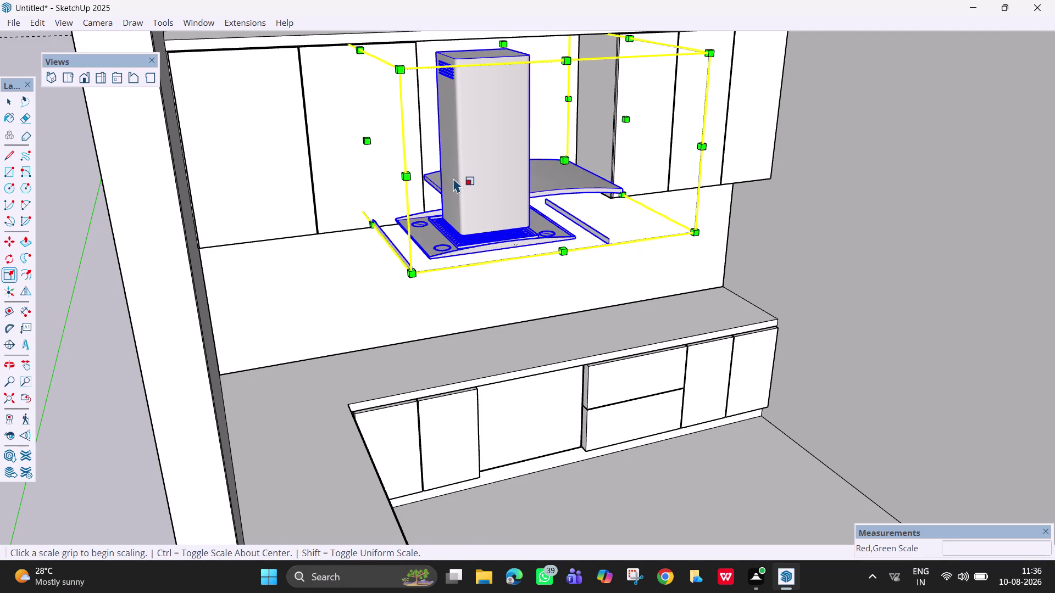
key(ctrl+z)
scroll(down, 3)
middle_drag(520, 286, 370, 234)
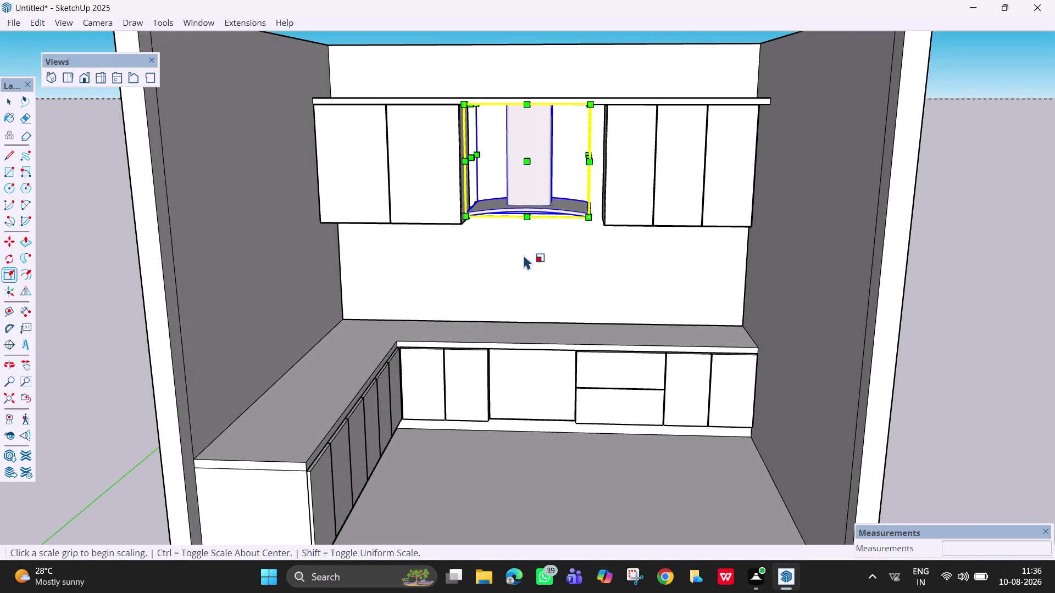
key(space)
middle_drag(565, 266, 559, 280)
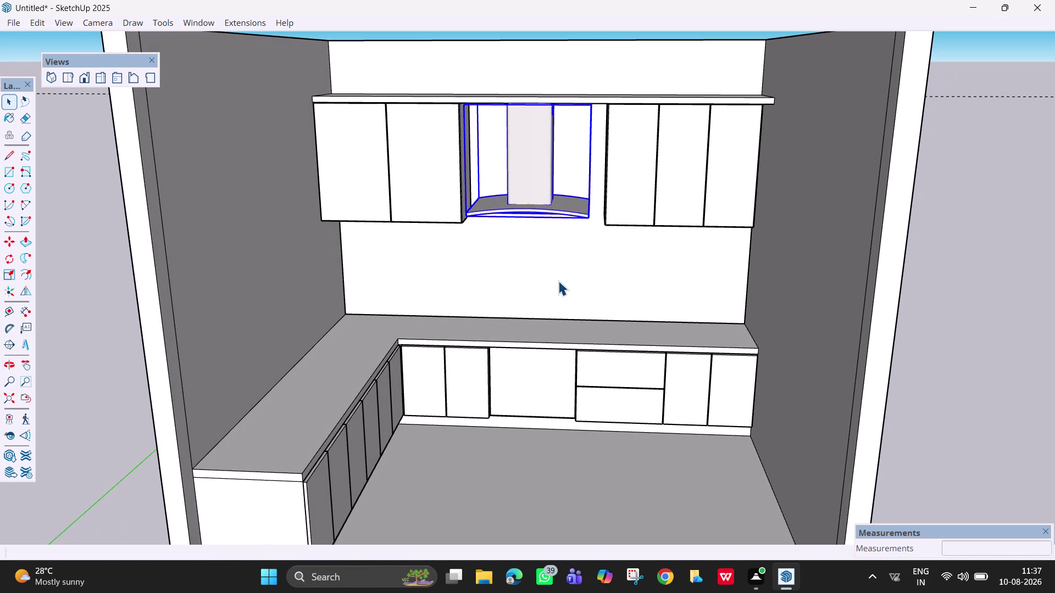
key(space)
click(585, 269)
scroll(down, 3)
middle_drag(564, 296, 585, 271)
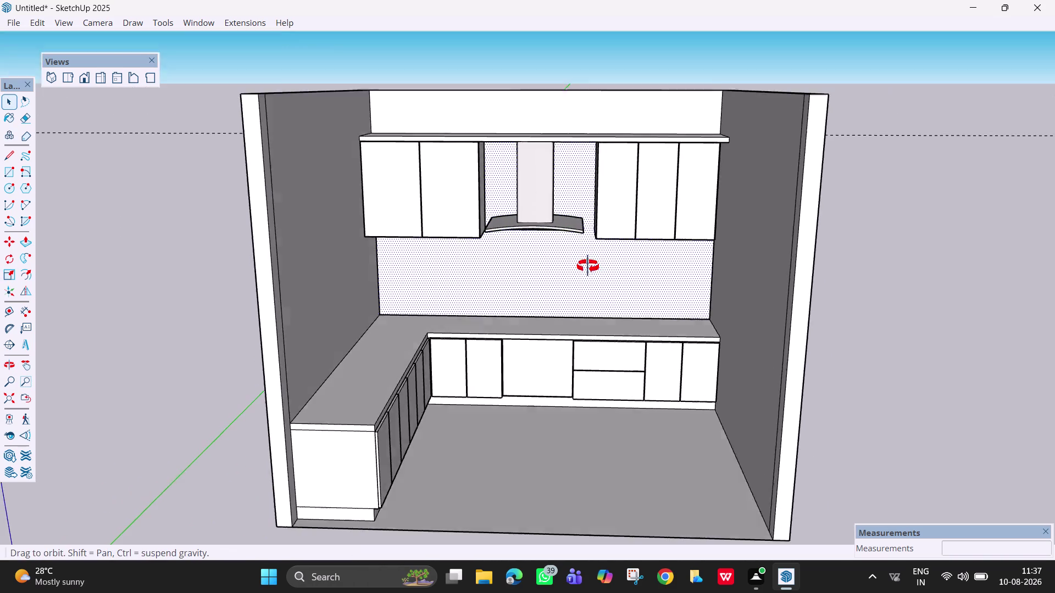
middle_drag(585, 270, 579, 258)
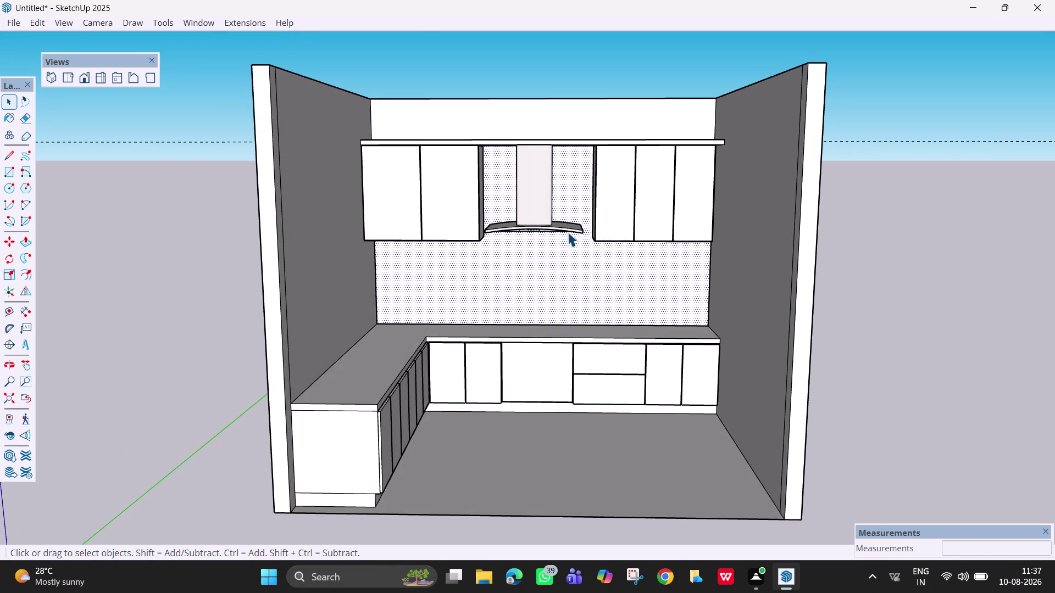
click(544, 184)
middle_drag(574, 195, 599, 362)
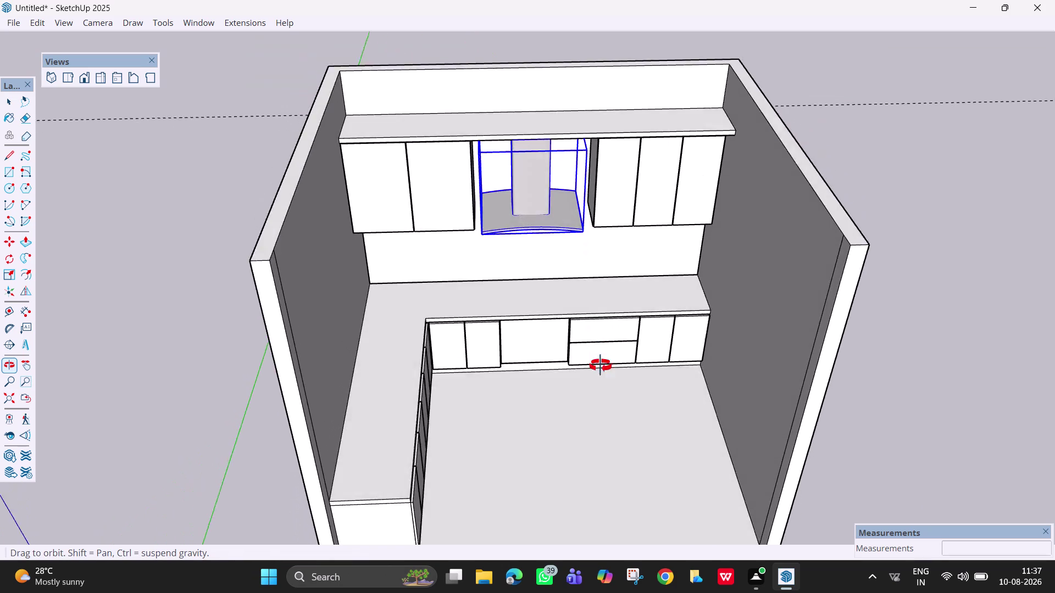
middle_drag(599, 362, 598, 398)
middle_drag(611, 240, 599, 388)
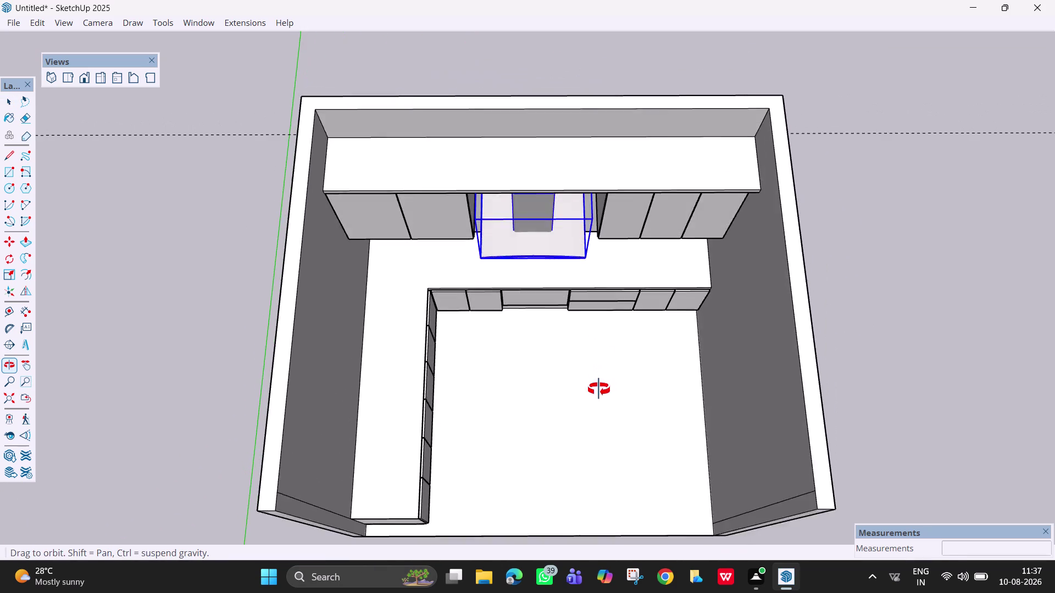
middle_drag(598, 388, 589, 477)
key(m)
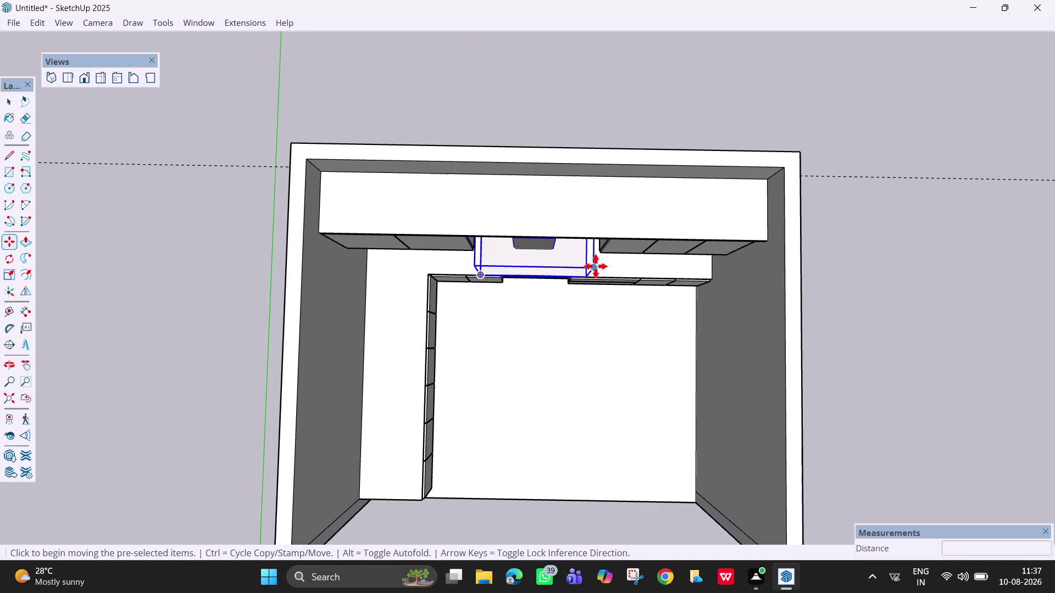
click(596, 266)
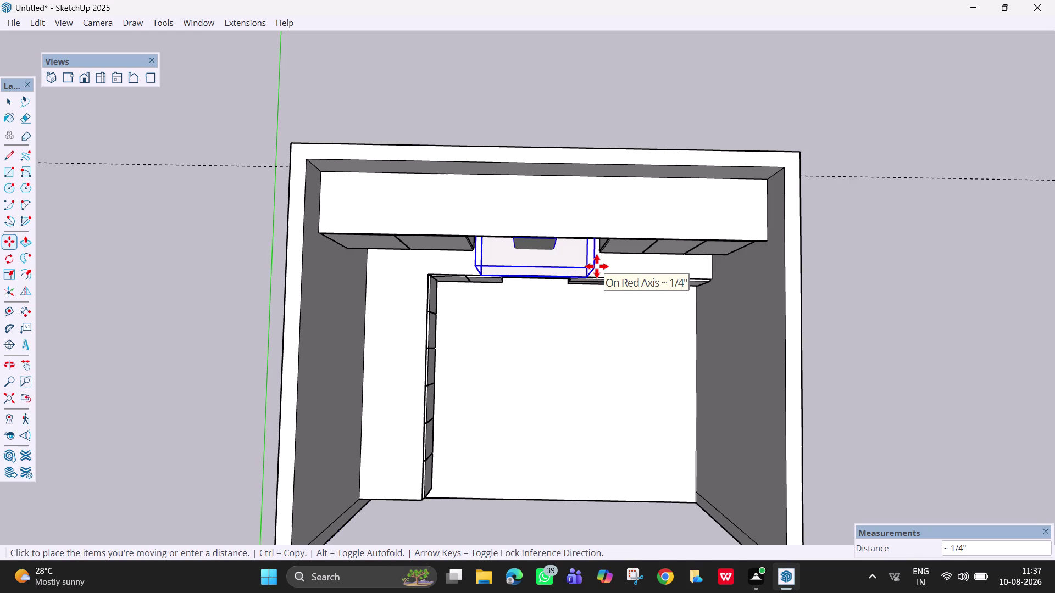
click(598, 267)
scroll(down, 3)
middle_drag(580, 362, 572, 279)
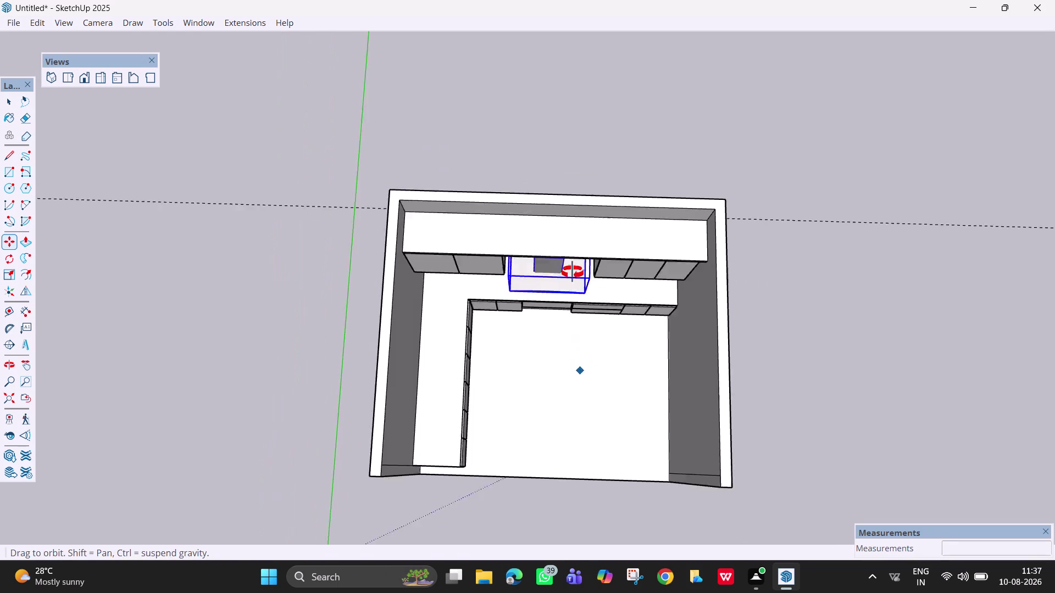
middle_drag(573, 279, 576, 130)
middle_drag(566, 345, 572, 157)
key(Escape)
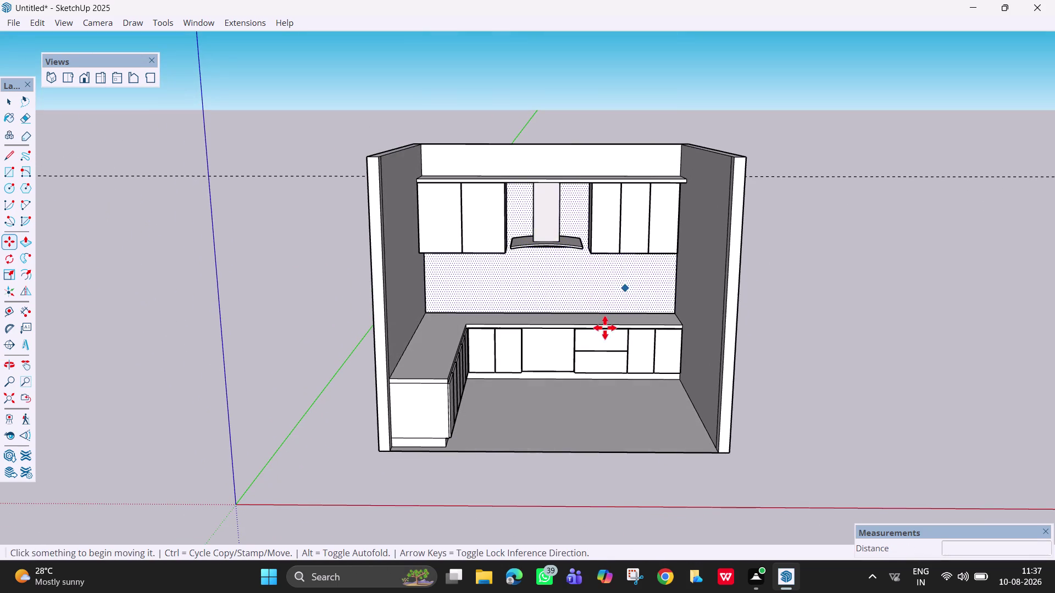
middle_drag(585, 340, 581, 329)
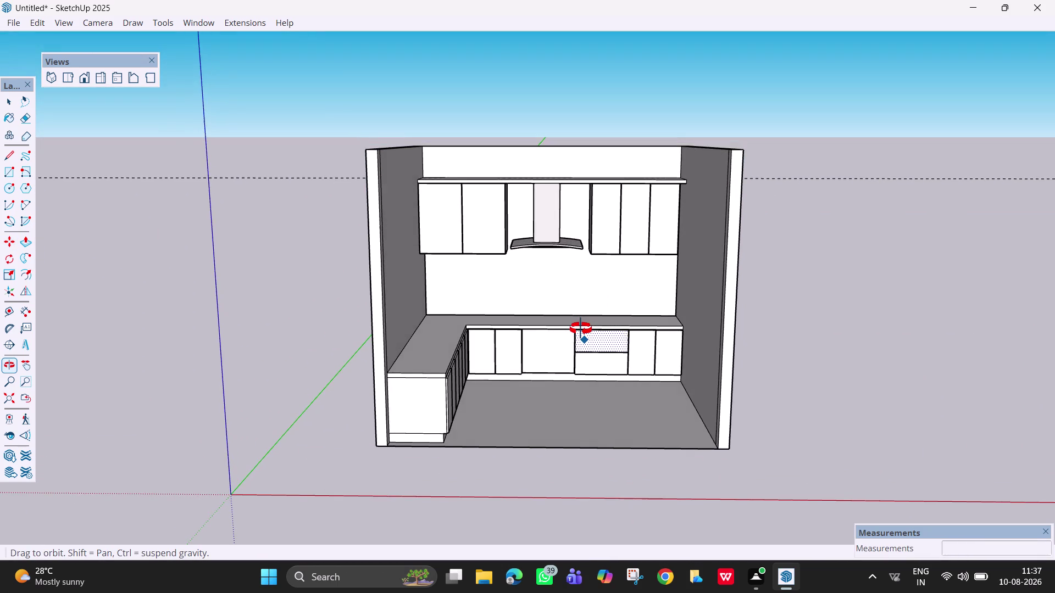
middle_drag(581, 329, 587, 317)
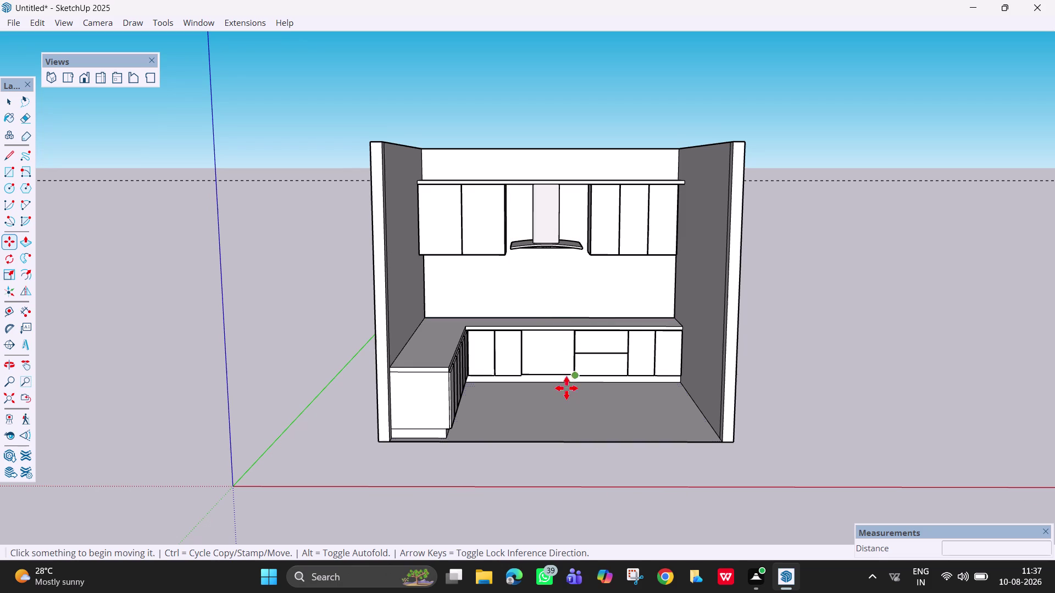
scroll(up, 3)
scroll(up, 3)
key(space)
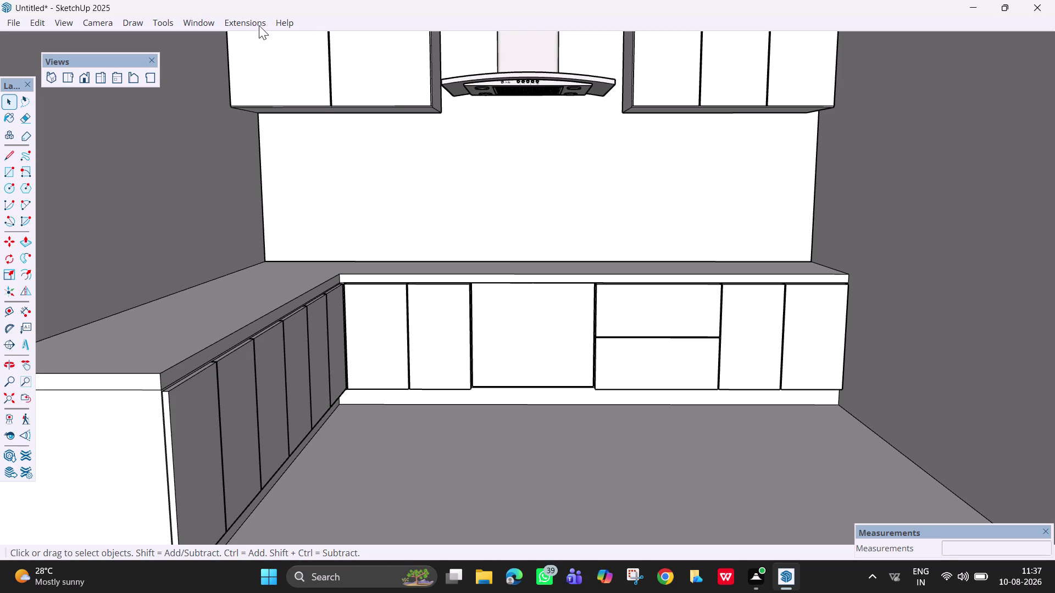
Push/Pull the wide middle base cabinet front inward to form a recess.
click(190, 21)
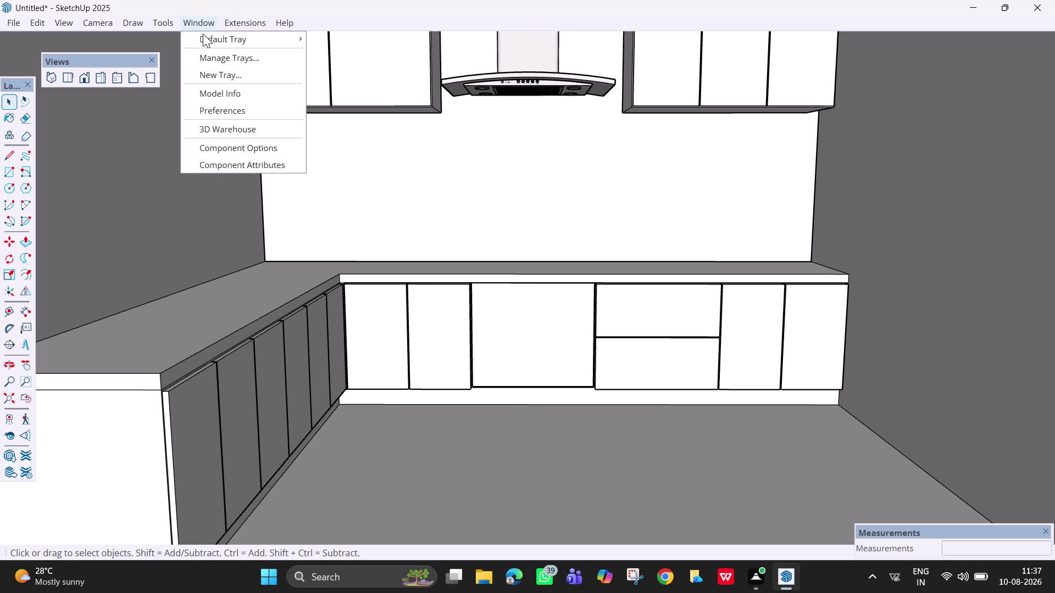
click(356, 467)
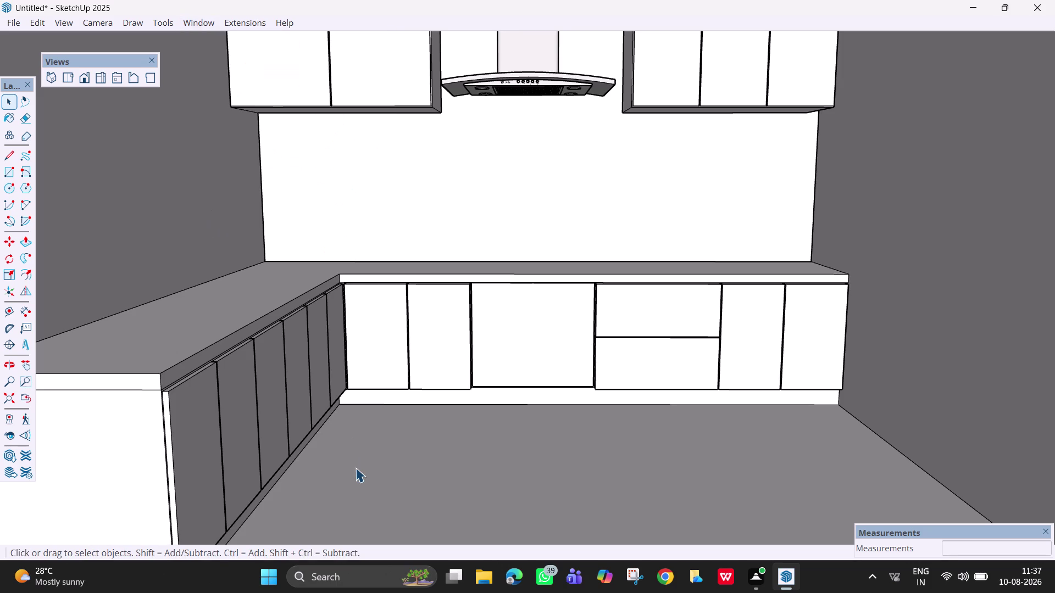
click(517, 340)
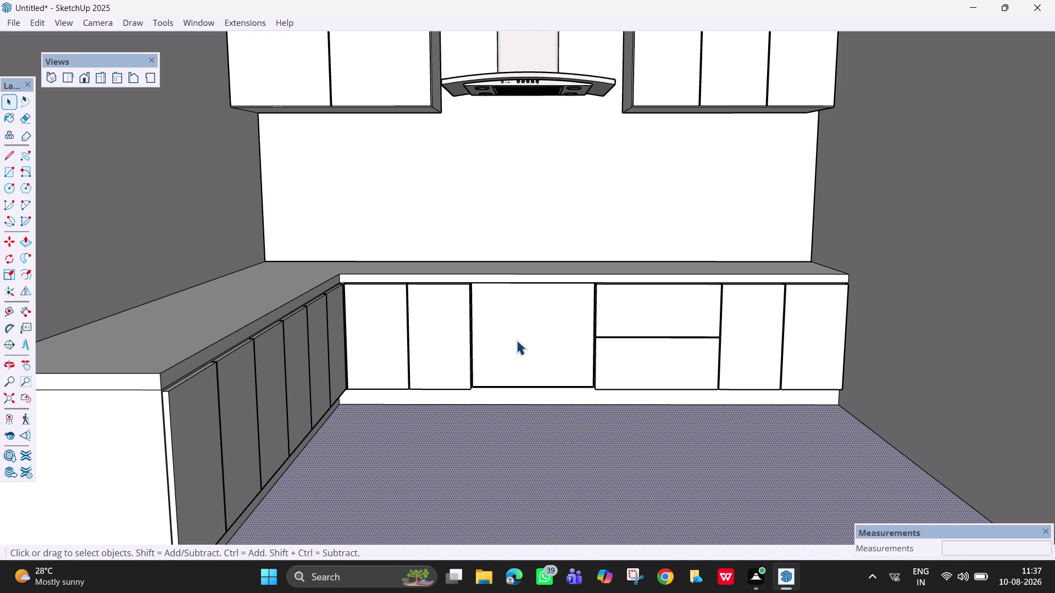
key(p)
click(516, 340)
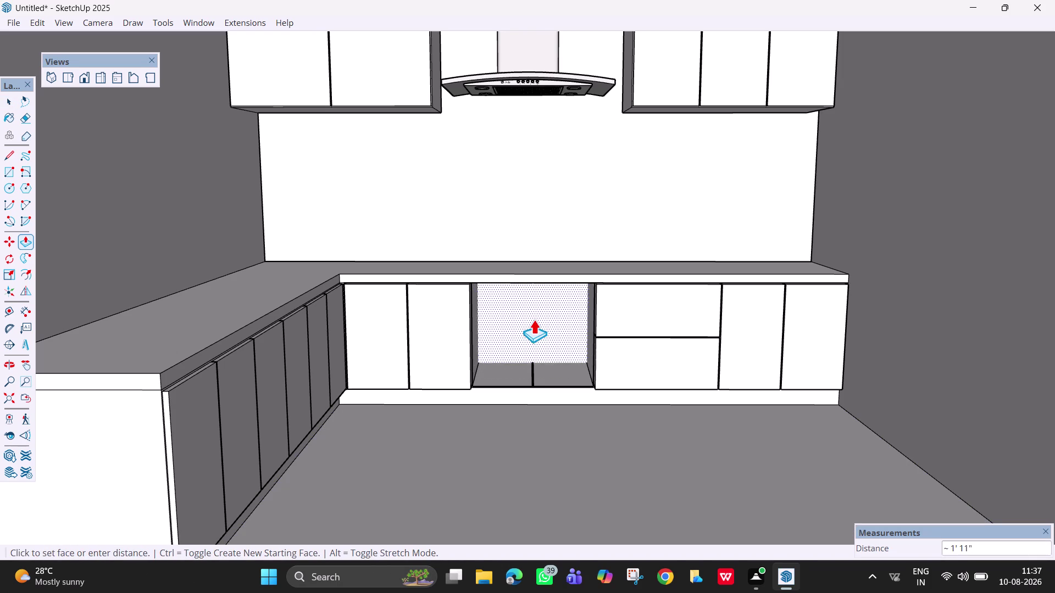
click(537, 322)
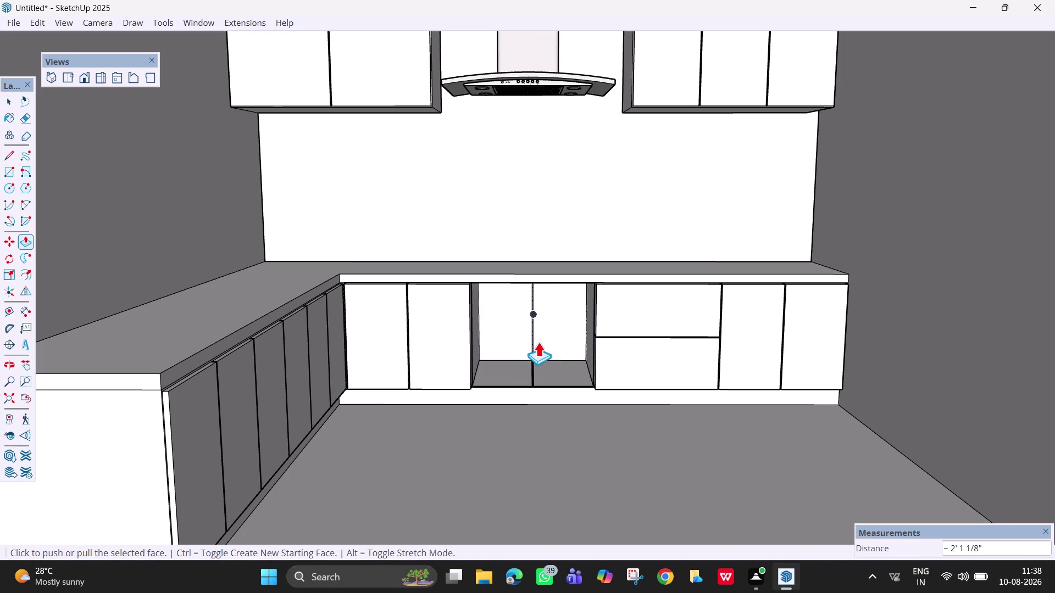
Zoom and orbit in to look inside the new recess.
scroll(down, 3)
middle_drag(539, 346, 616, 379)
scroll(up, 3)
scroll(up, 3)
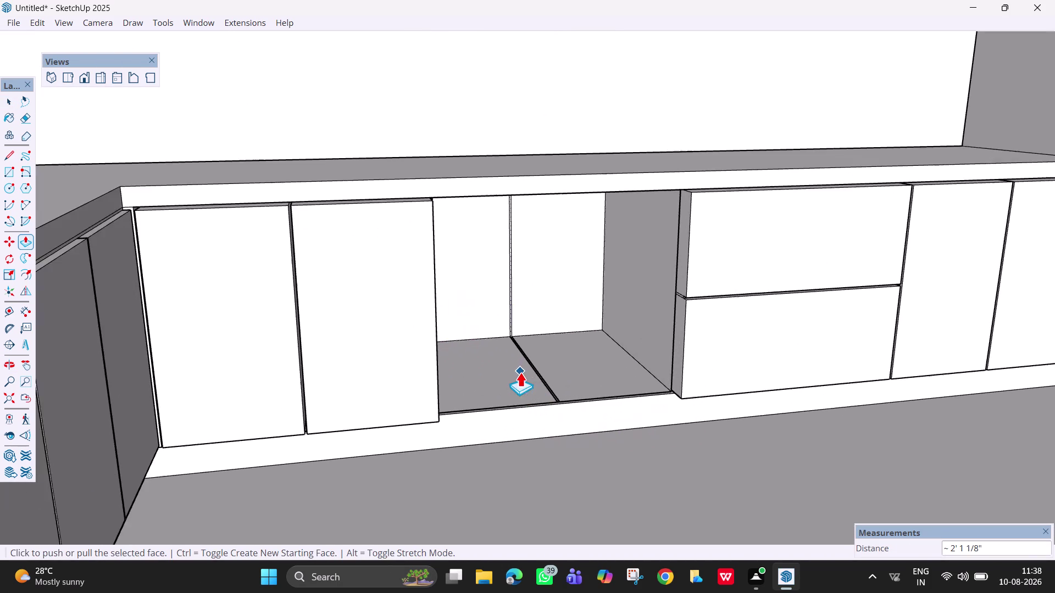
scroll(up, 3)
middle_drag(549, 375, 487, 430)
Erase the stray vertical, floor and back edges inside the recess.
key(e)
drag(538, 403, 534, 402)
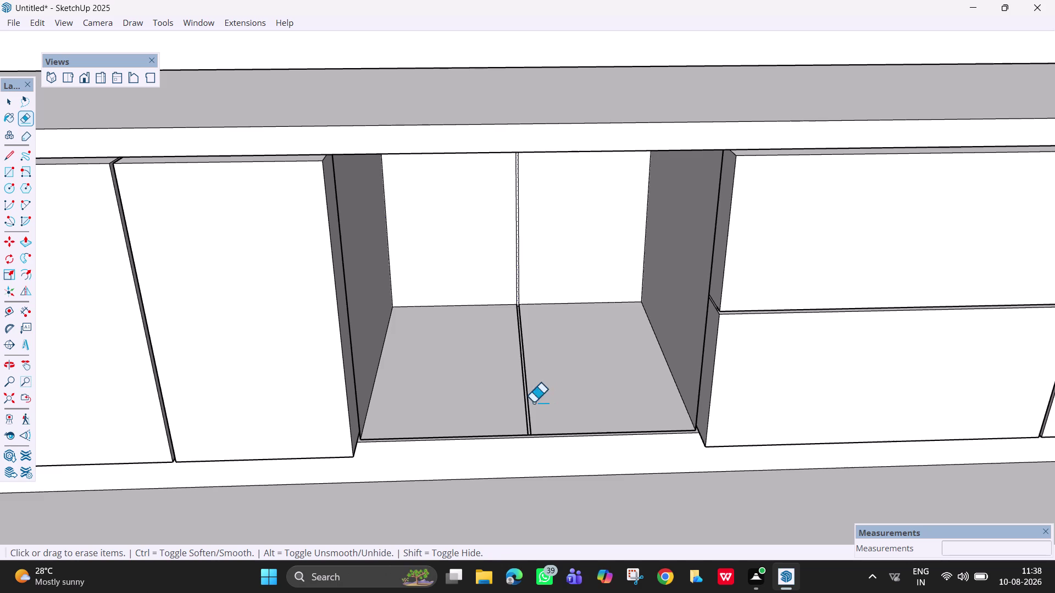
drag(533, 403, 517, 402)
click(518, 269)
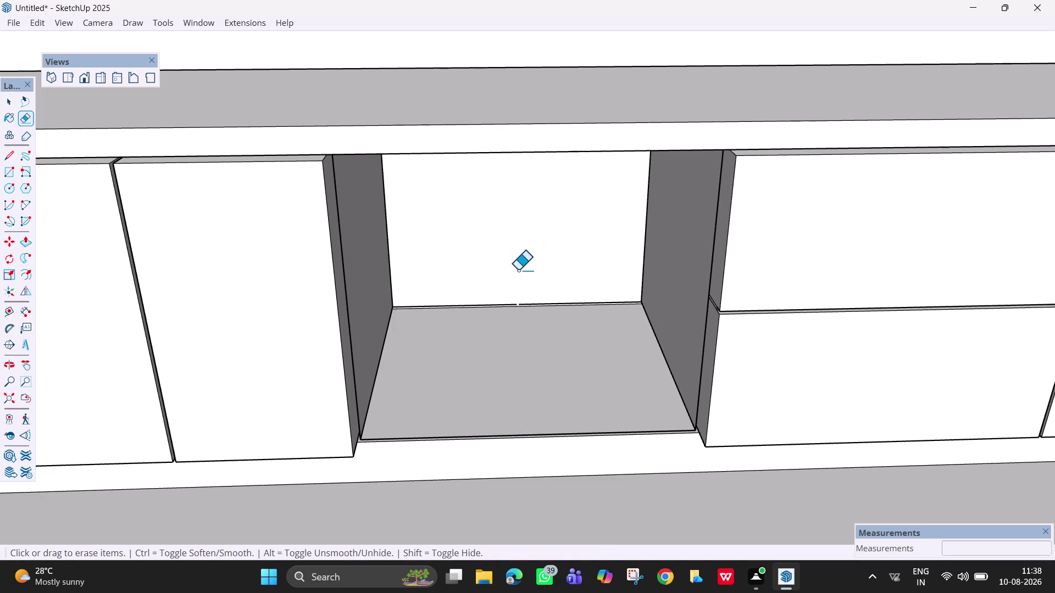
click(529, 305)
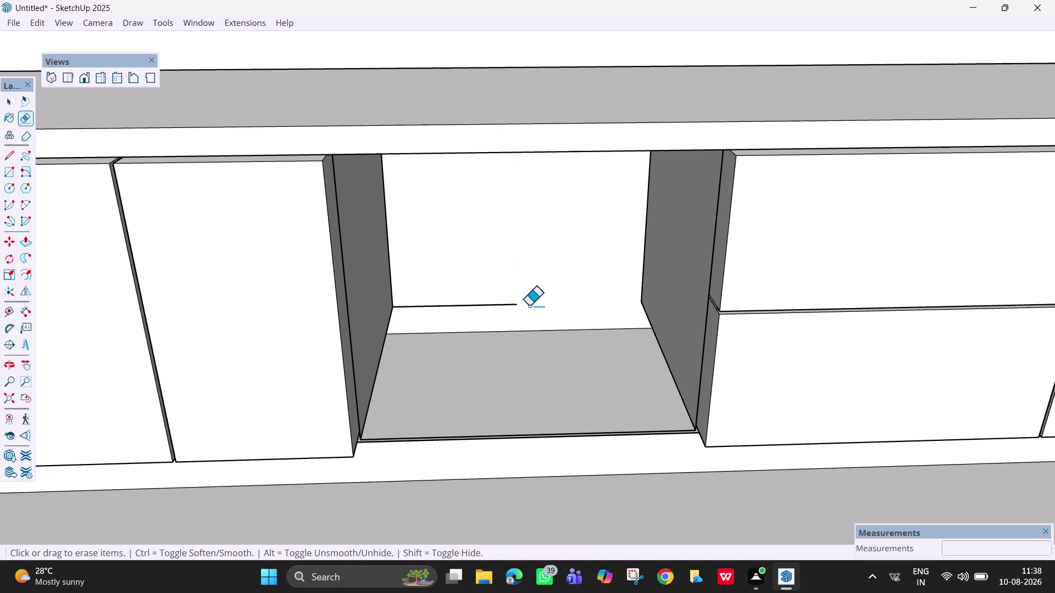
key(ctrl+z)
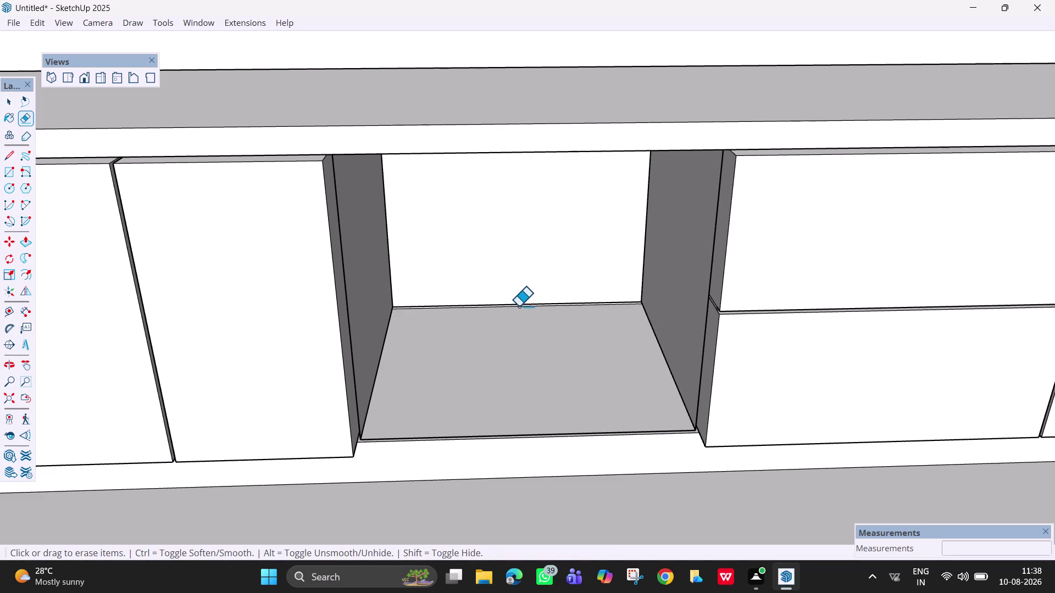
scroll(up, 3)
click(518, 306)
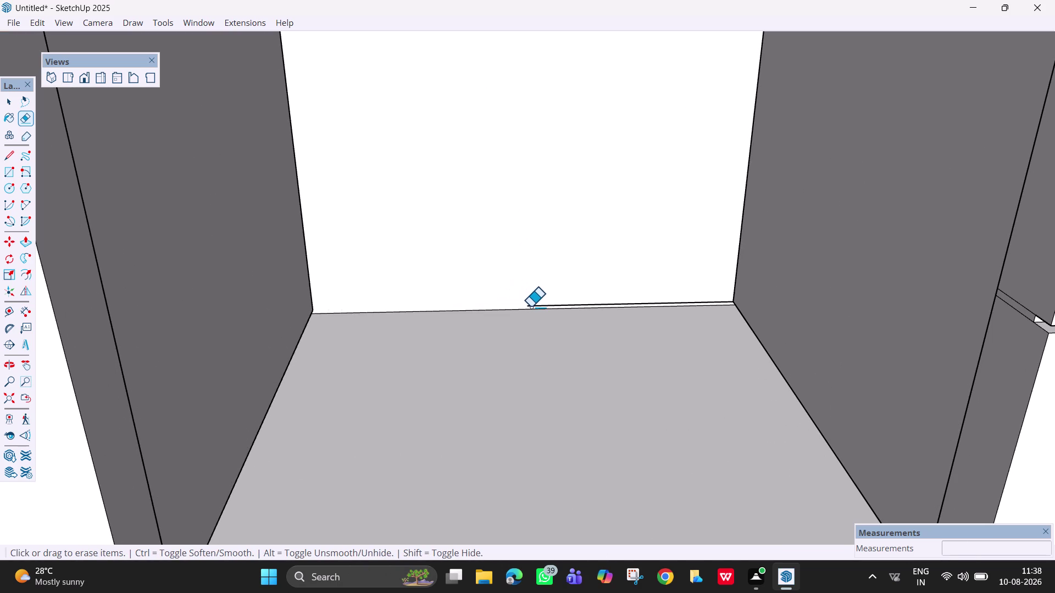
click(531, 307)
scroll(down, 3)
scroll(up, 3)
Orbit up and erase the split lines on the recess top.
middle_drag(510, 246, 486, 135)
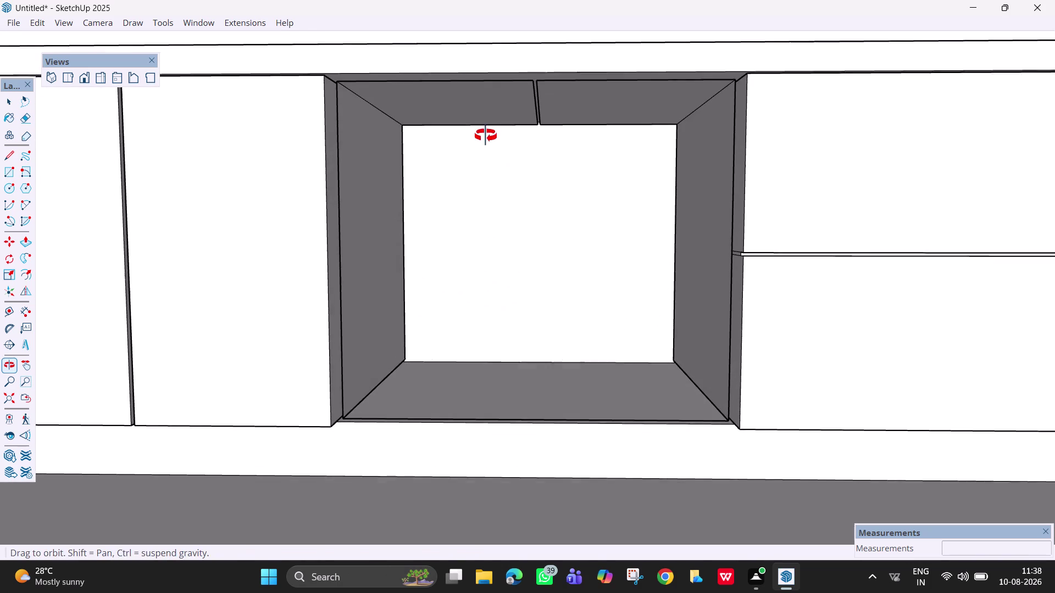
middle_drag(485, 136, 482, 135)
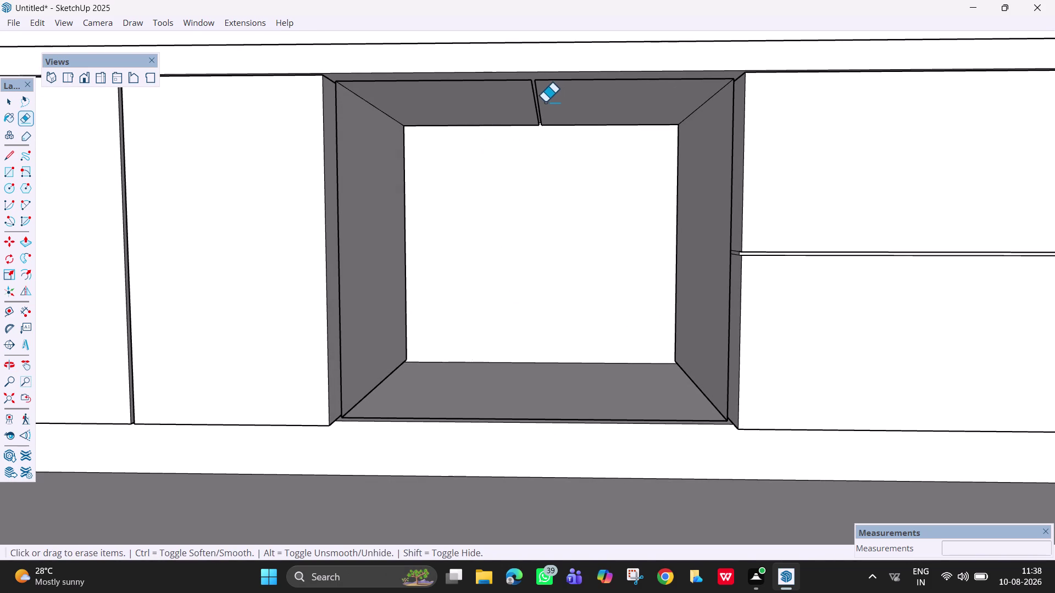
drag(541, 103, 529, 103)
click(509, 82)
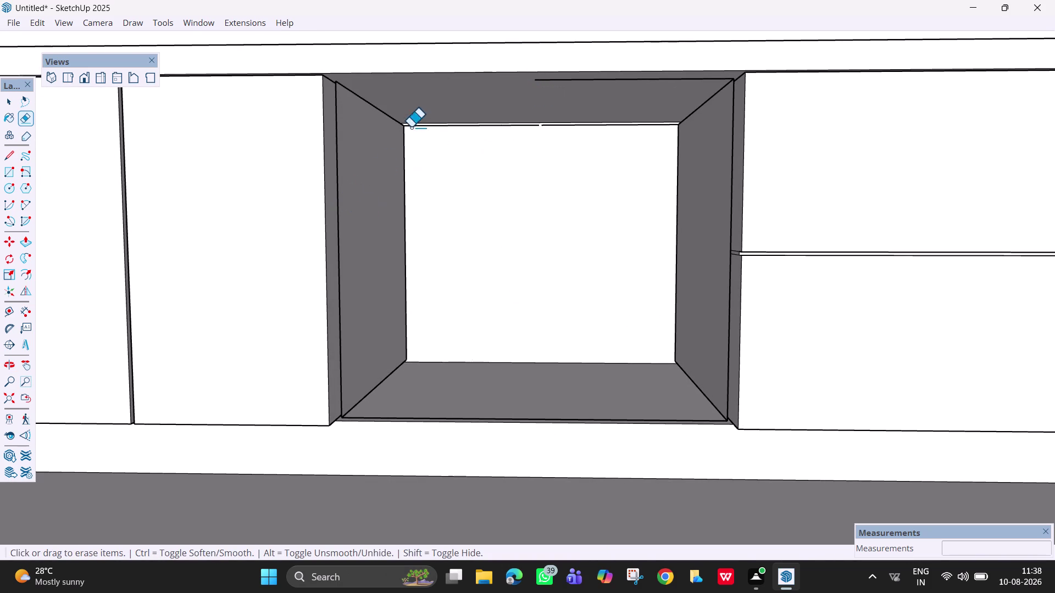
click(604, 81)
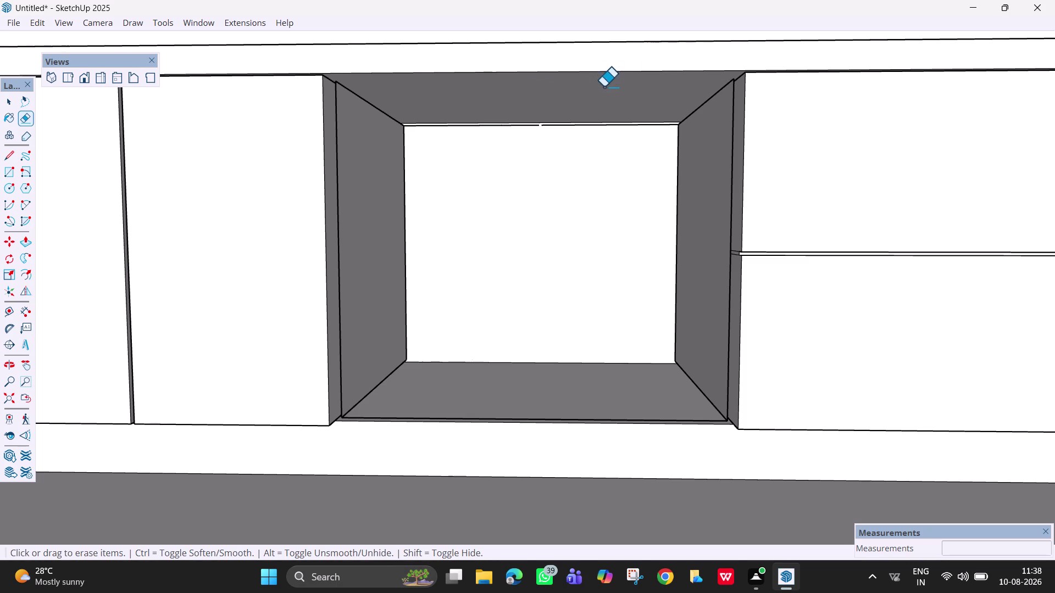
Orbit around the recess and erase the remaining edges along its top.
scroll(down, 3)
middle_drag(683, 325, 818, 388)
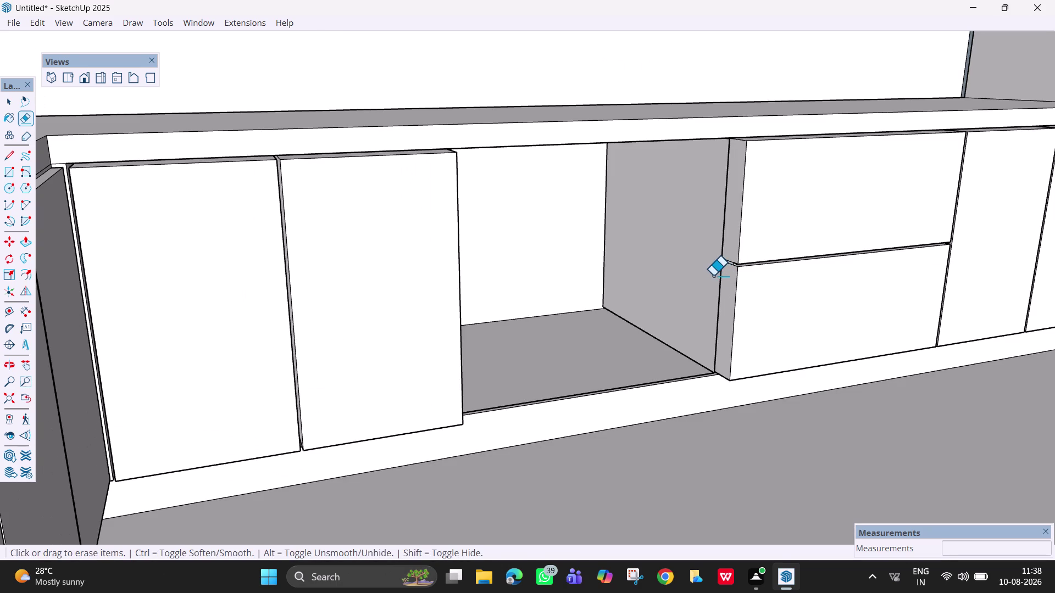
scroll(up, 3)
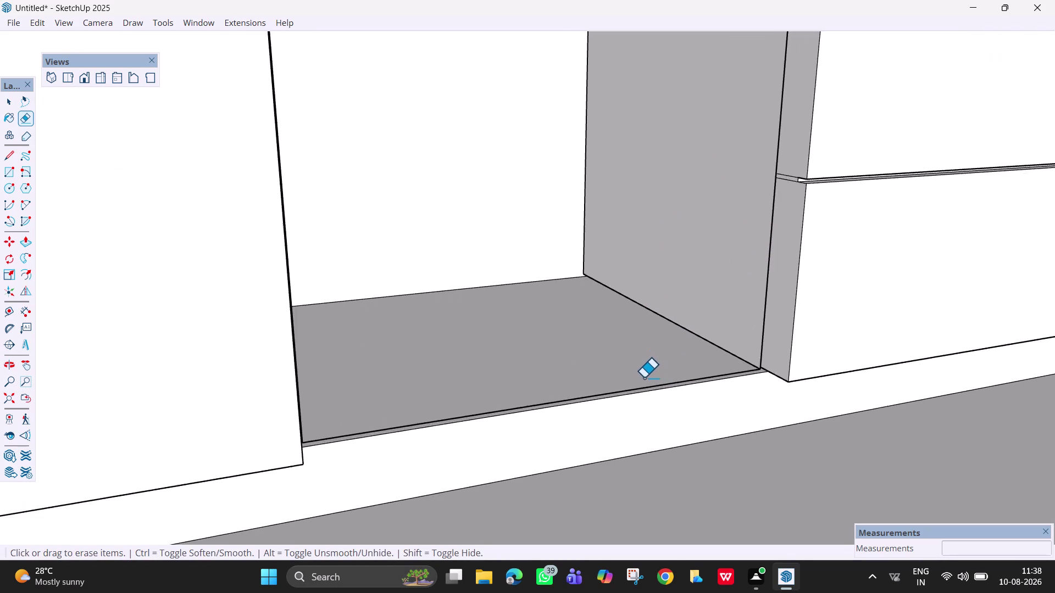
scroll(up, 3)
middle_drag(641, 377, 539, 418)
scroll(down, 3)
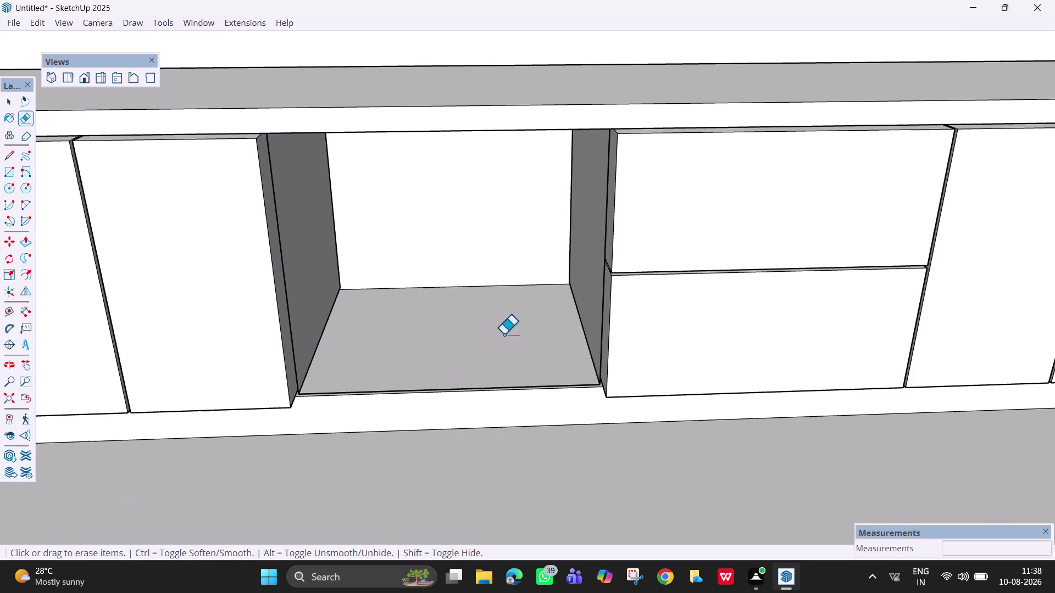
scroll(down, 3)
middle_drag(510, 238, 493, 147)
scroll(up, 3)
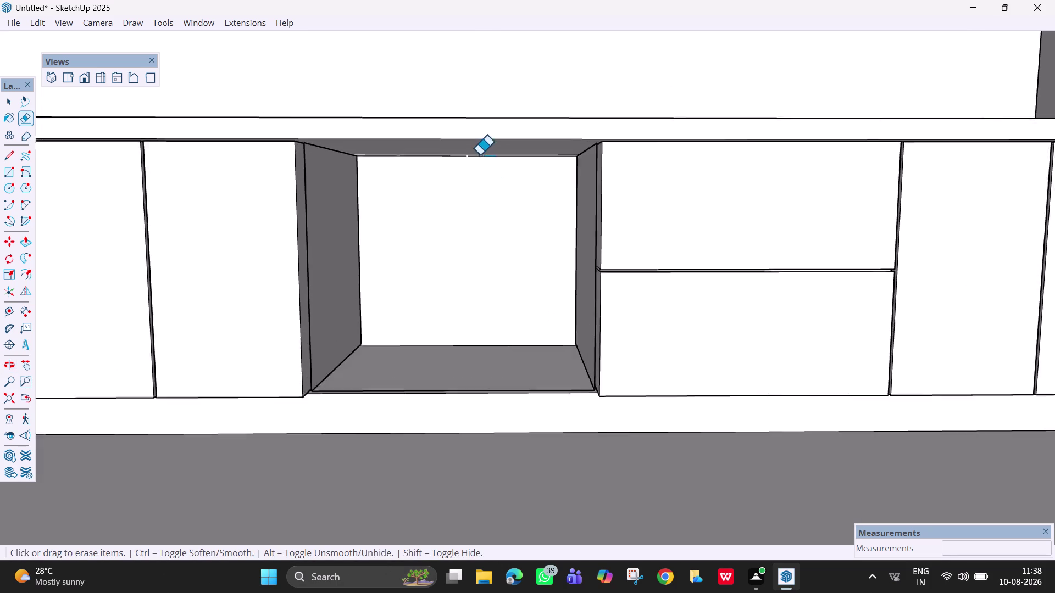
scroll(up, 3)
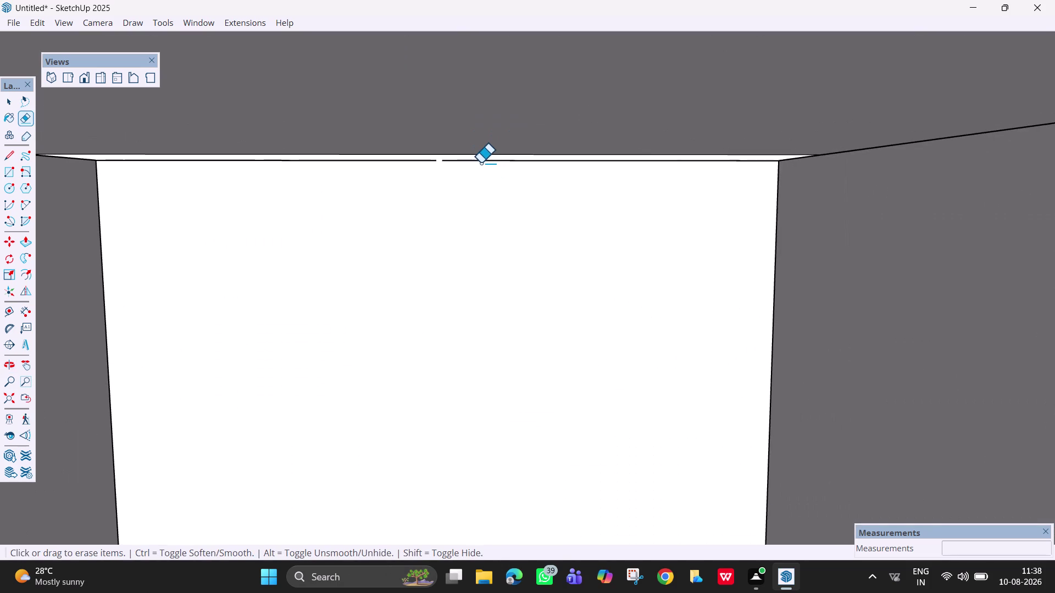
click(481, 162)
drag(428, 157, 426, 162)
Review the whole recess opening and open the window panels list.
scroll(down, 3)
scroll(down, 3)
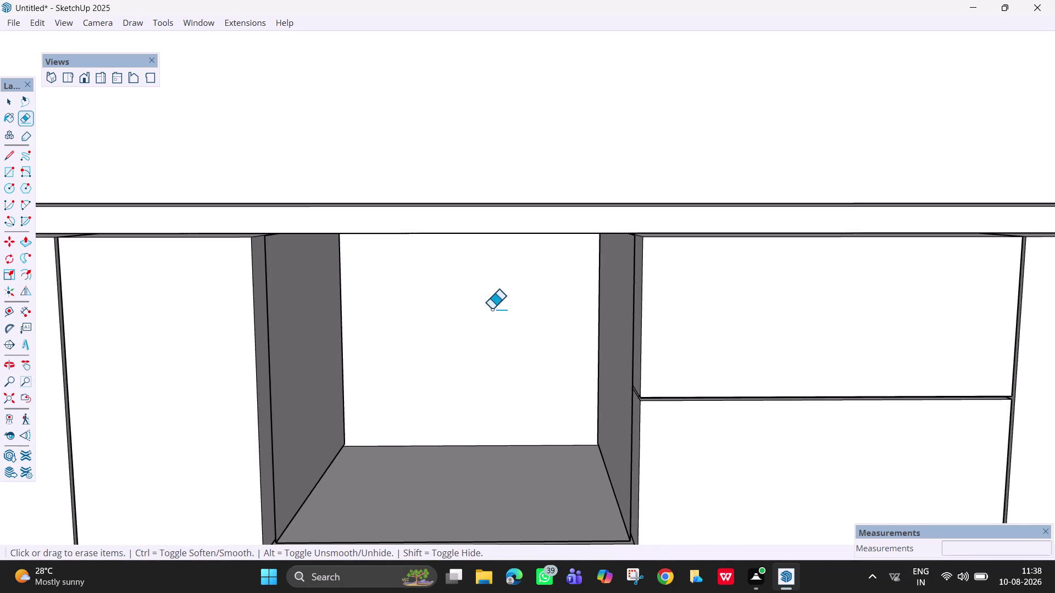
middle_drag(495, 320, 516, 257)
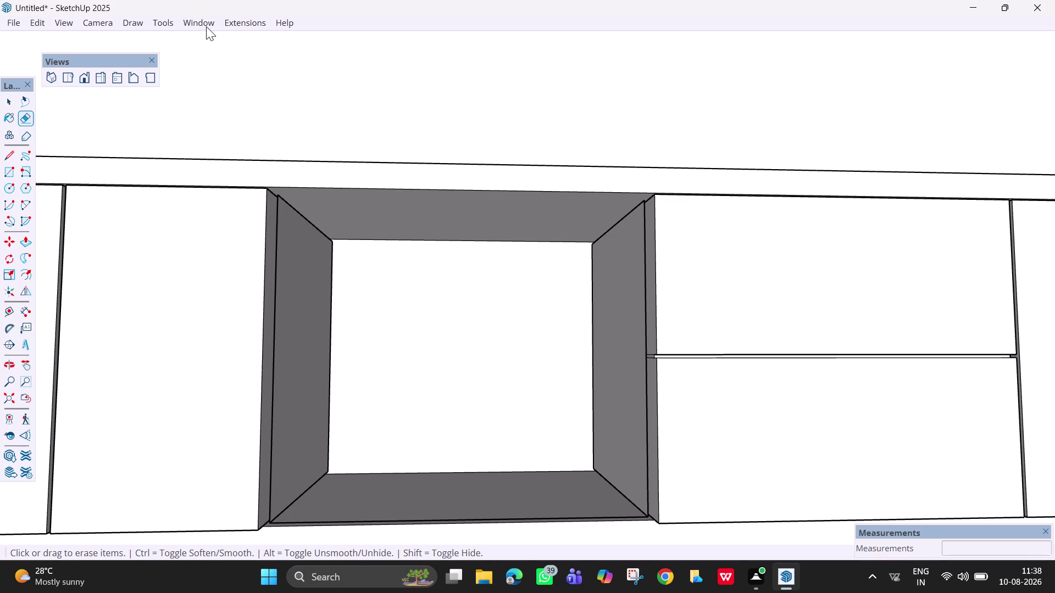
click(206, 27)
Open 3D Warehouse, clear the chimney search, and search 'micro wve'.
click(245, 131)
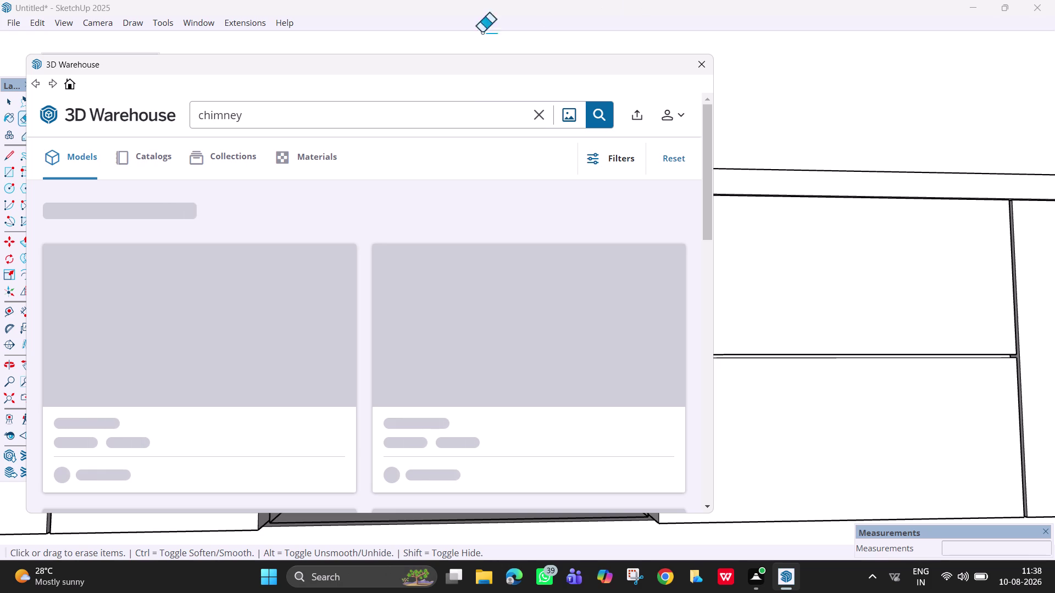
click(543, 115)
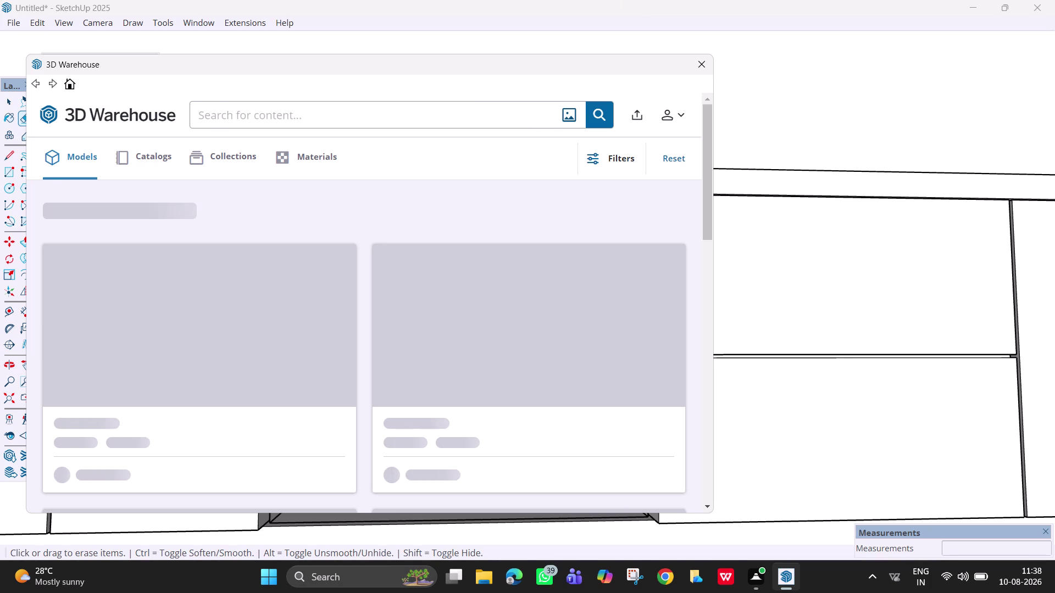
text(micro)
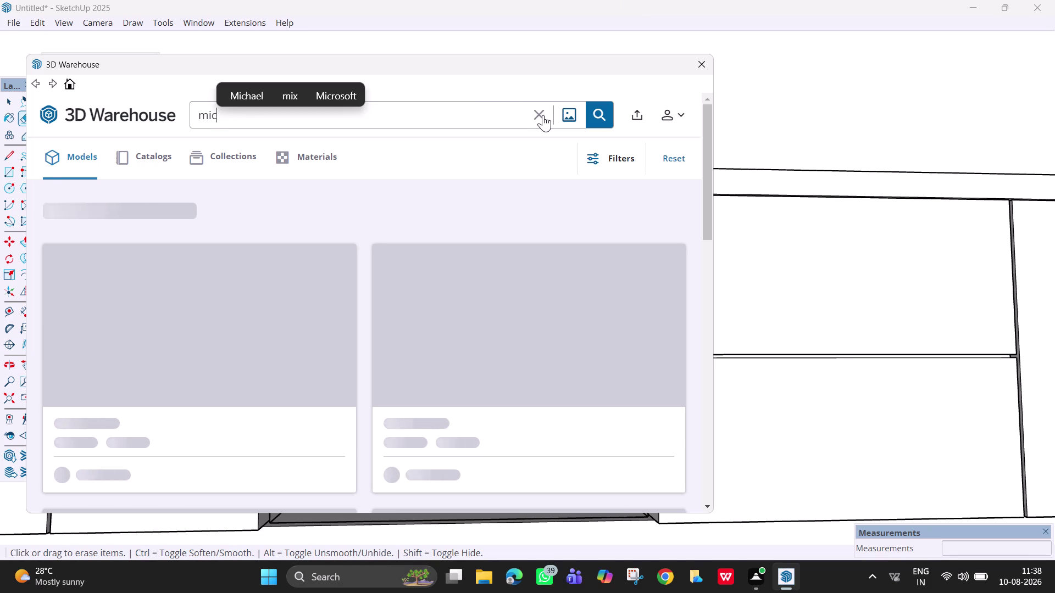
key(space)
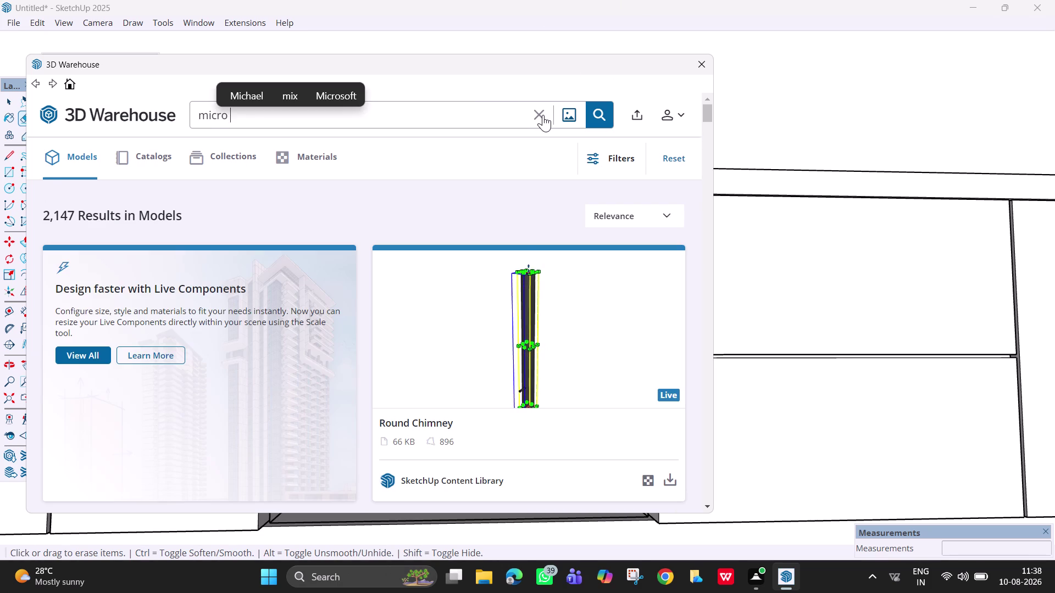
text(wve)
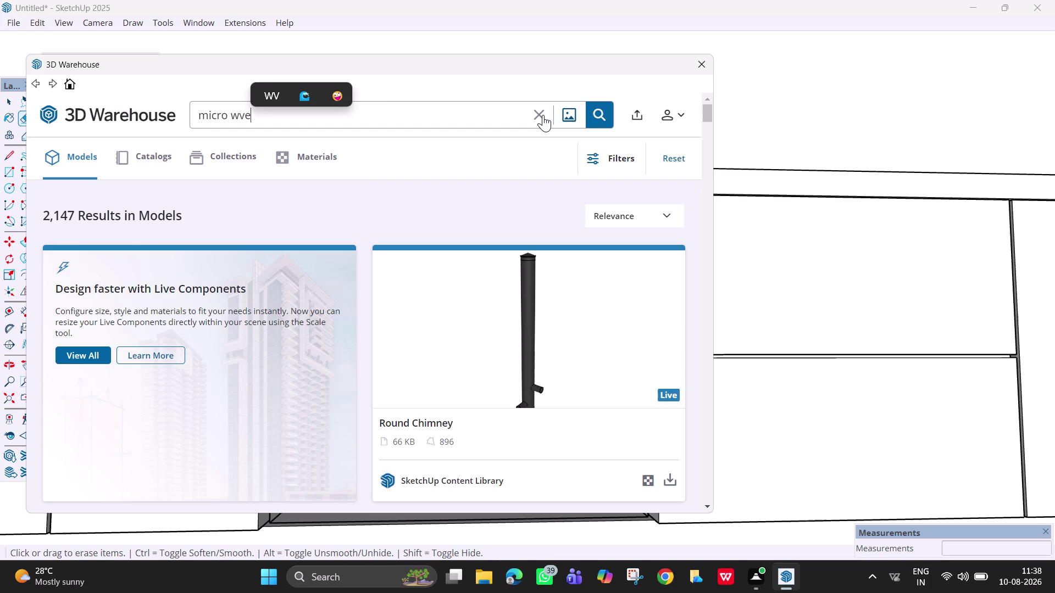
key(Return)
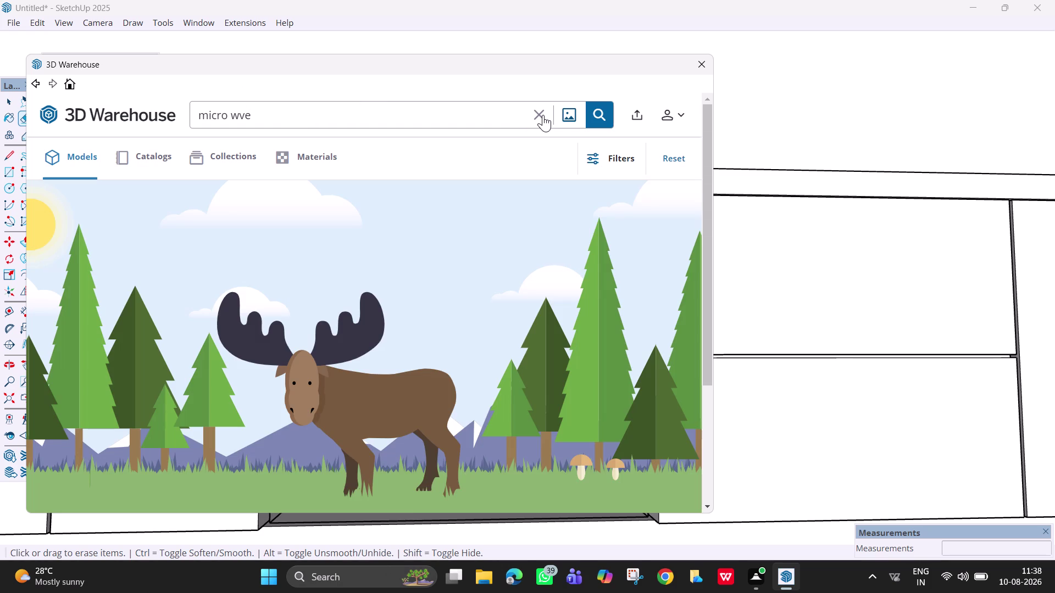
Correct the misspelled word to 'wave' and rerun the microwave search.
key(BackSpace)
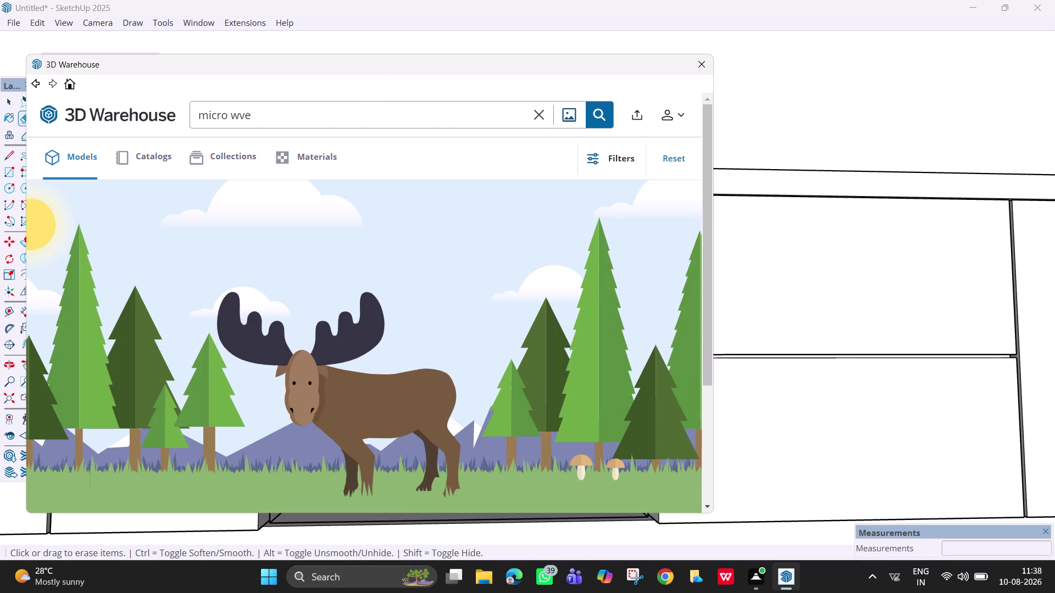
double_click(367, 112)
key(BackSpace)
key(BackSpace)
text(wa)
text(v)
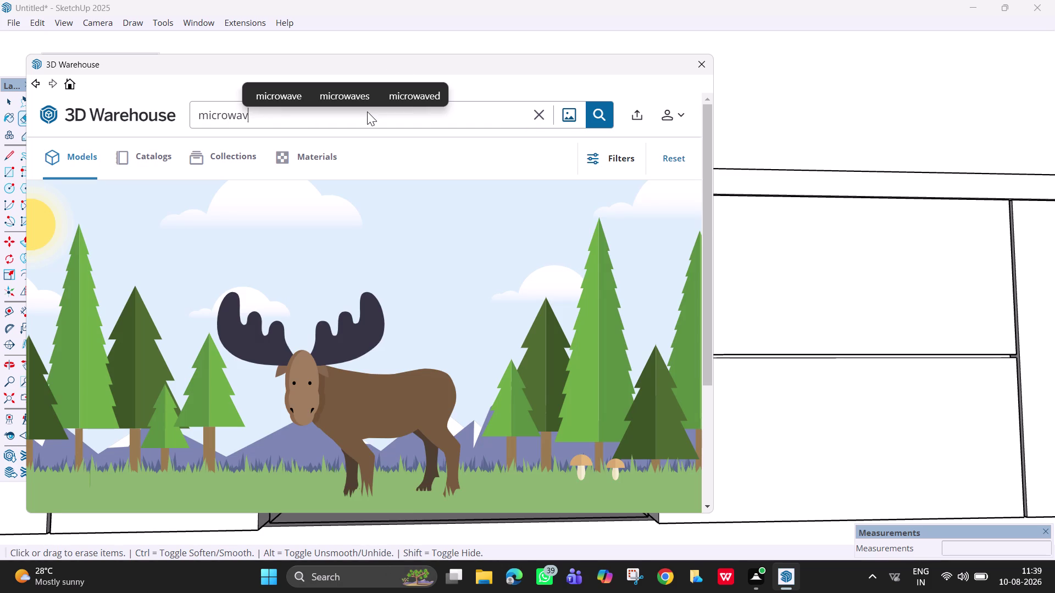
text(e)
key(Return)
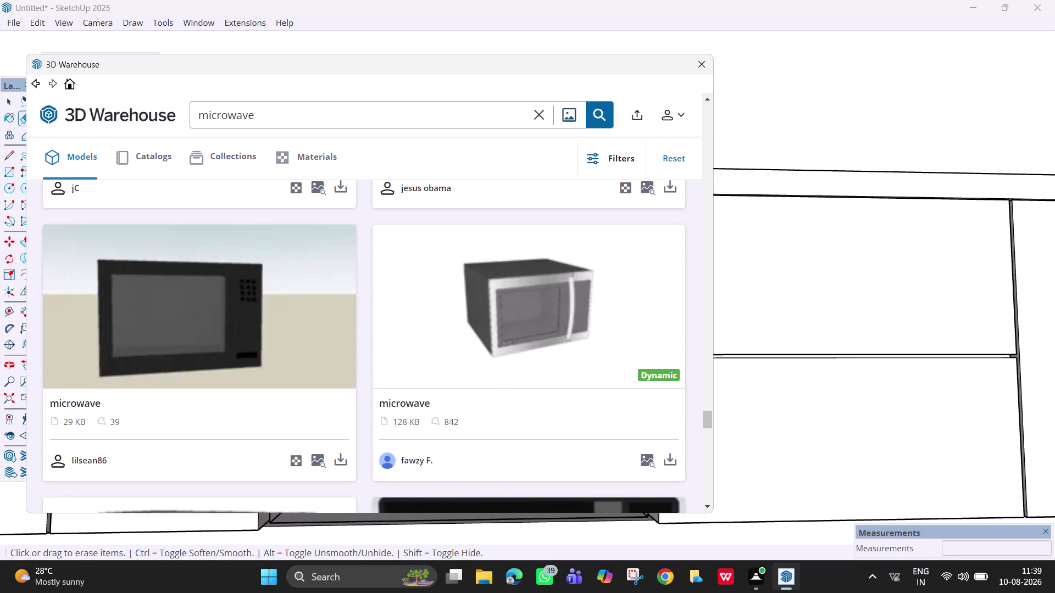
Add 'square' before the query and search 'square microwave'.
click(198, 115)
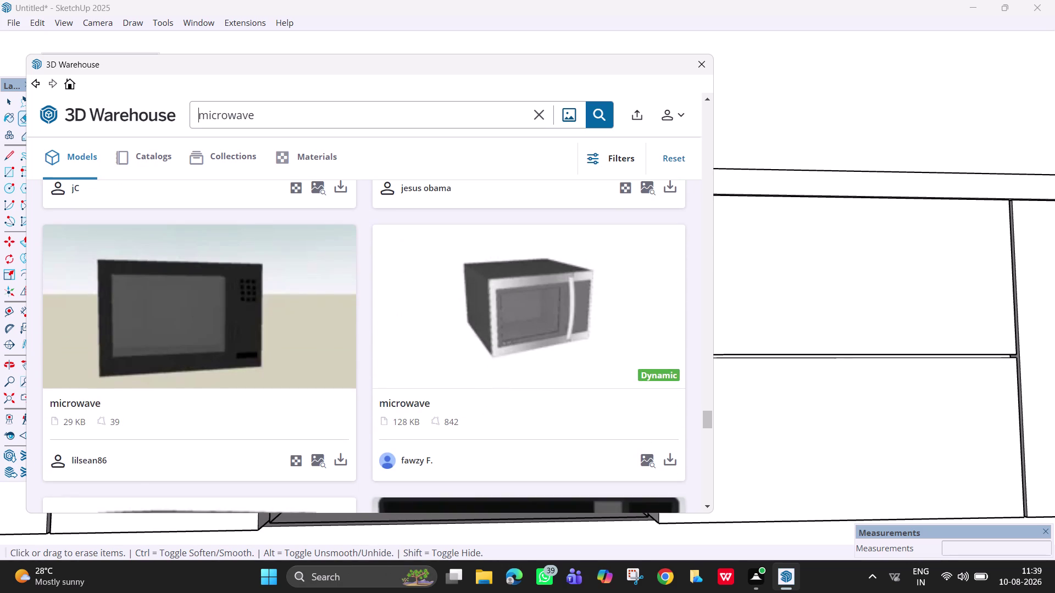
key(s)
key(q)
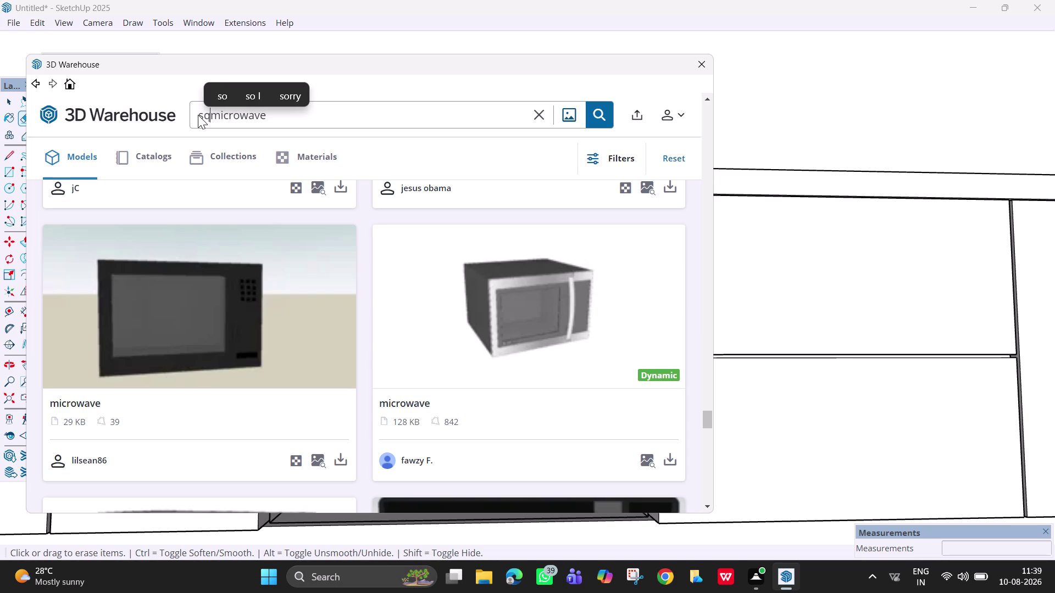
text(uare)
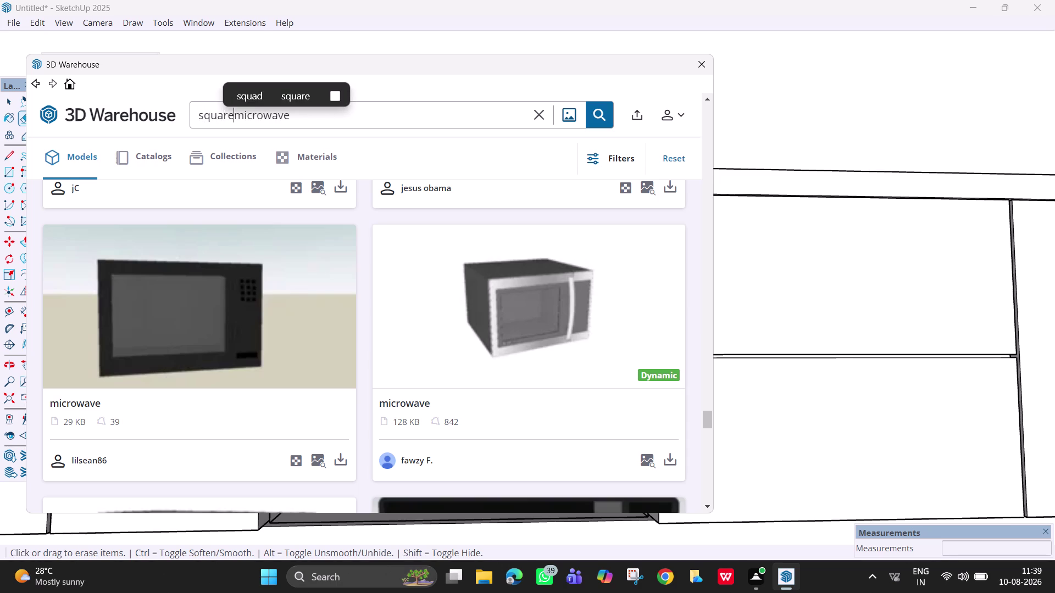
key(space)
key(Return)
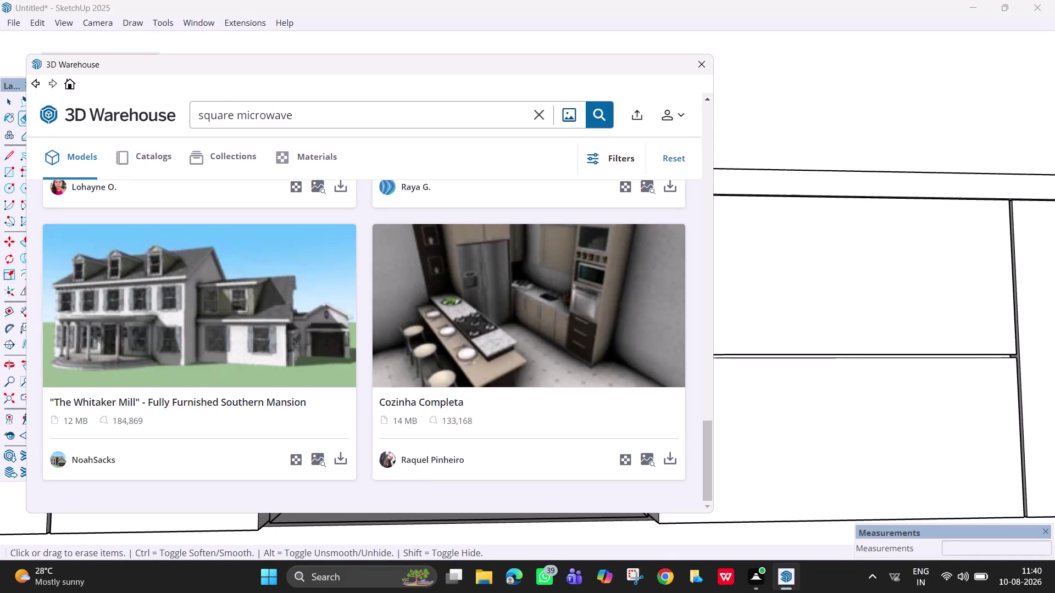
Try 'square shape microwave', then delete the extra words and search 'microwave' again.
click(234, 118)
key(space)
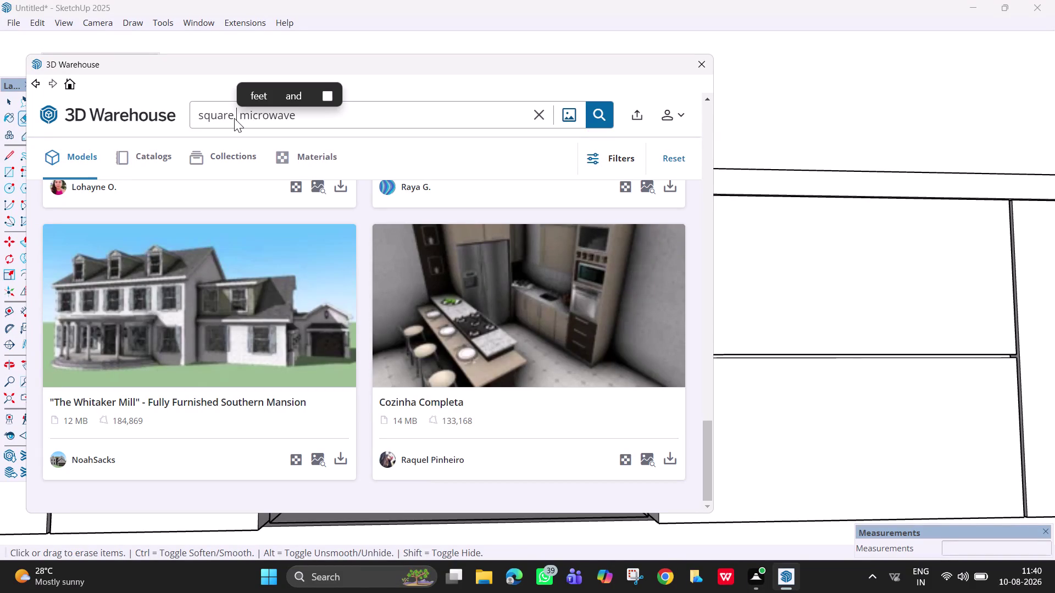
text(shape)
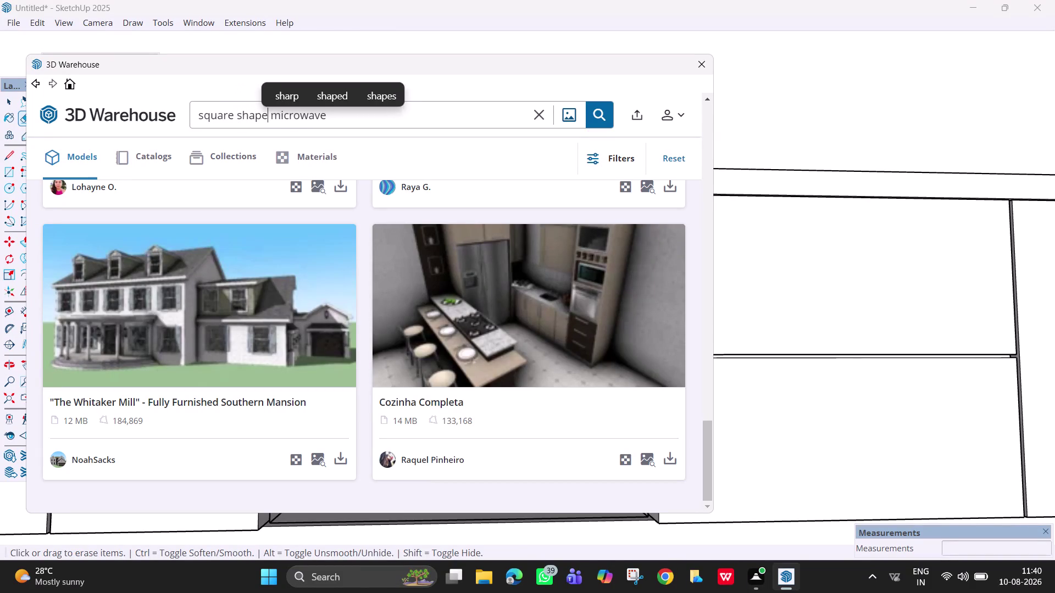
key(Return)
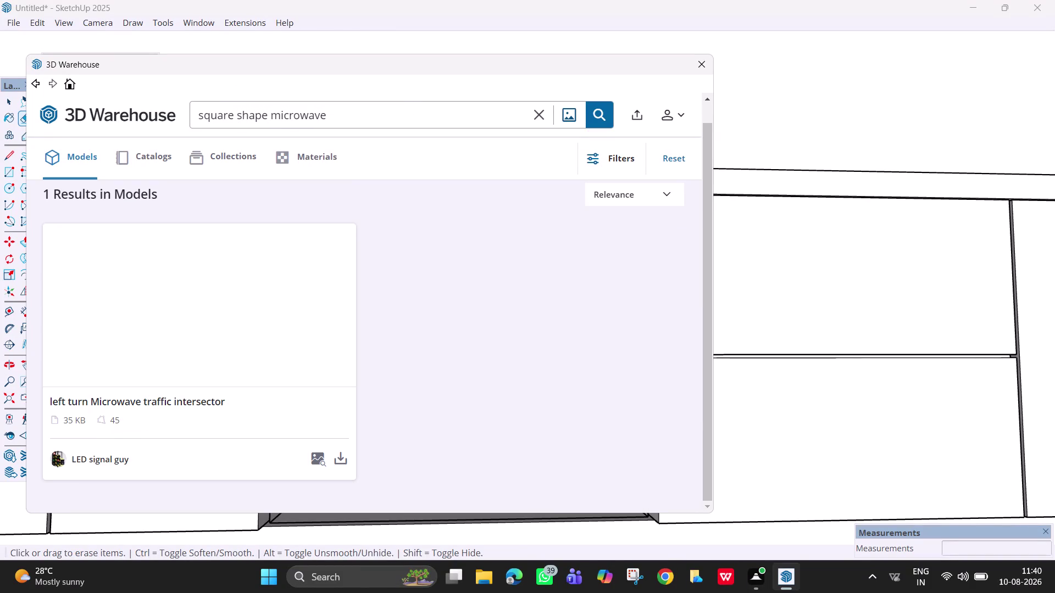
drag(269, 114, 154, 109)
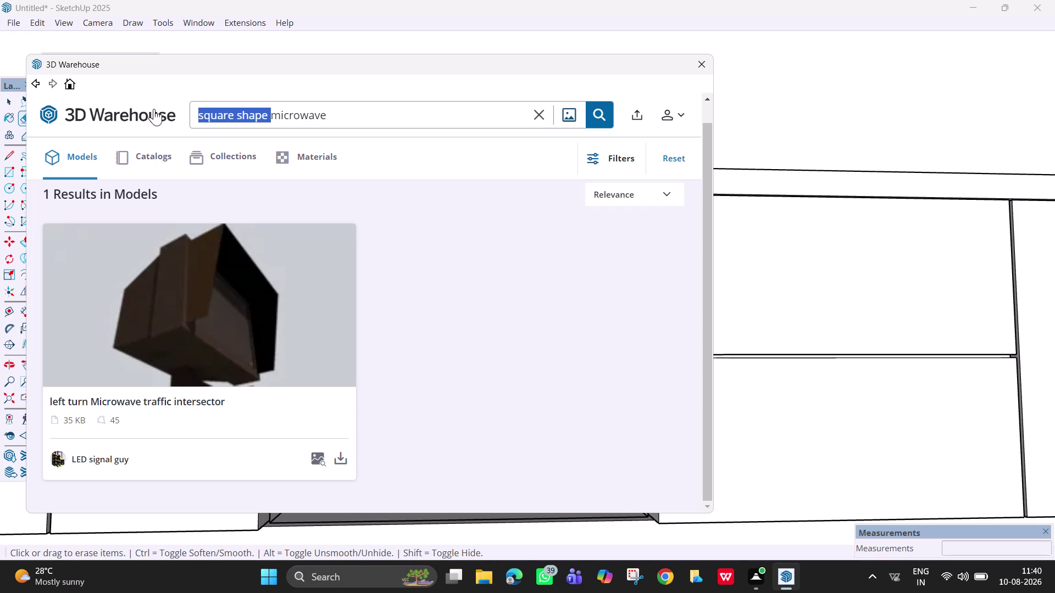
key(BackSpace)
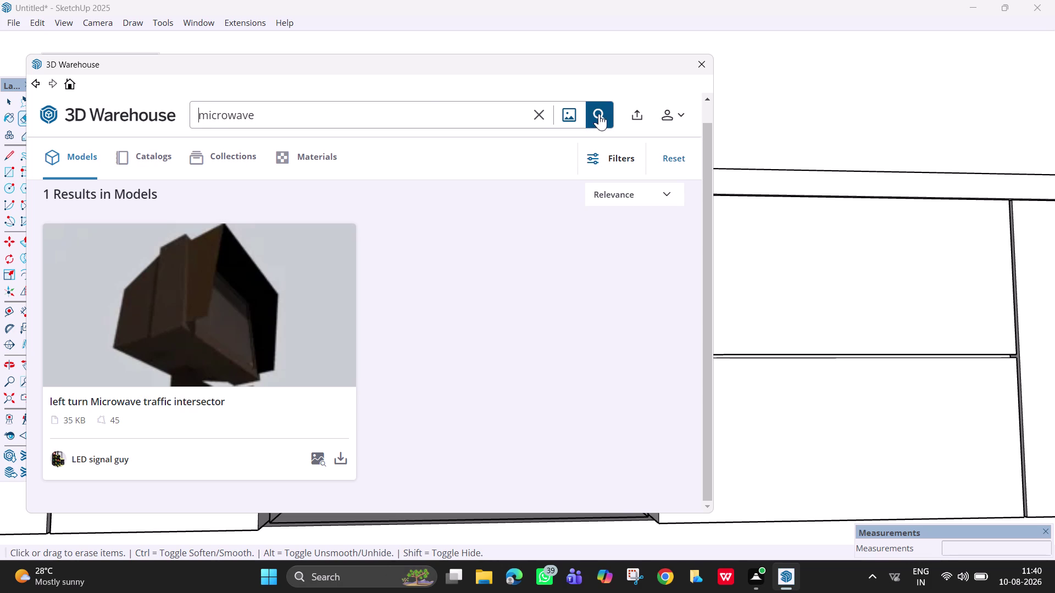
click(599, 114)
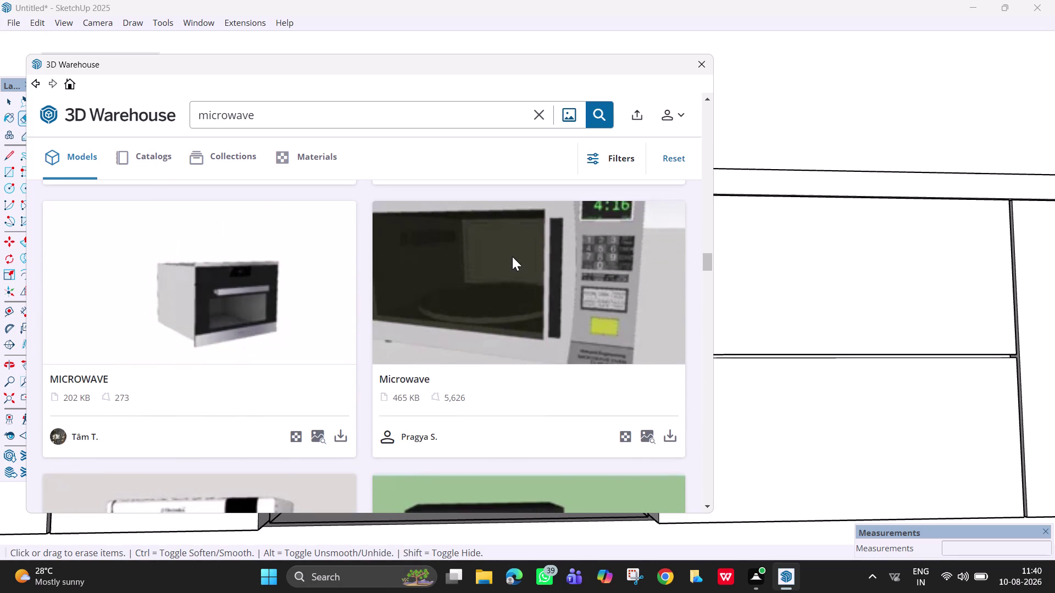
Download the built-in MICROWAVE model and load it into the kitchen.
click(343, 434)
click(318, 309)
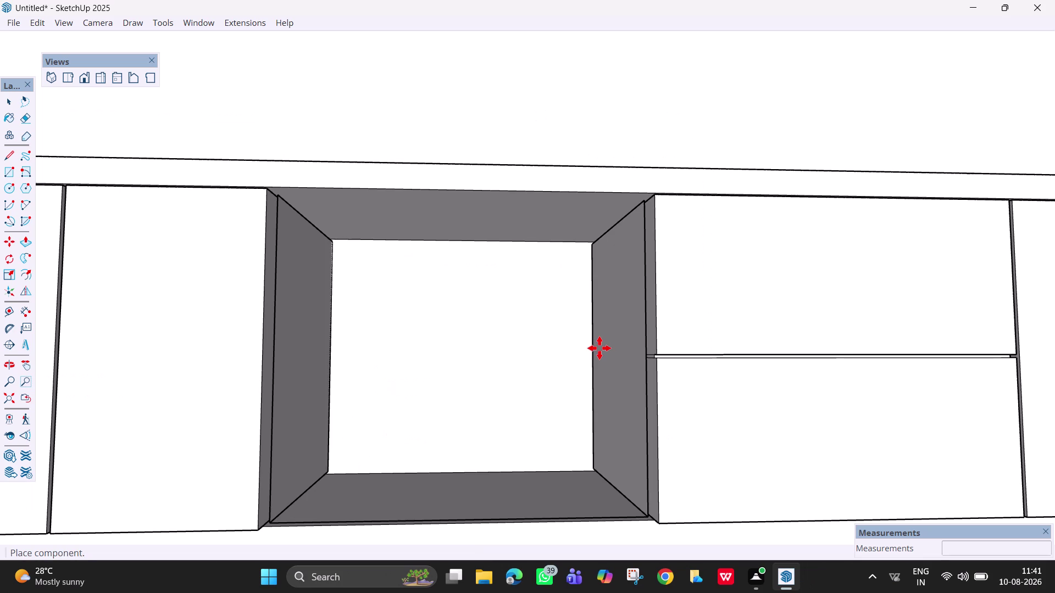
Drop the oven component onto the kitchen floor, then orbit for an angled view of the kitchen.
scroll(down, 3)
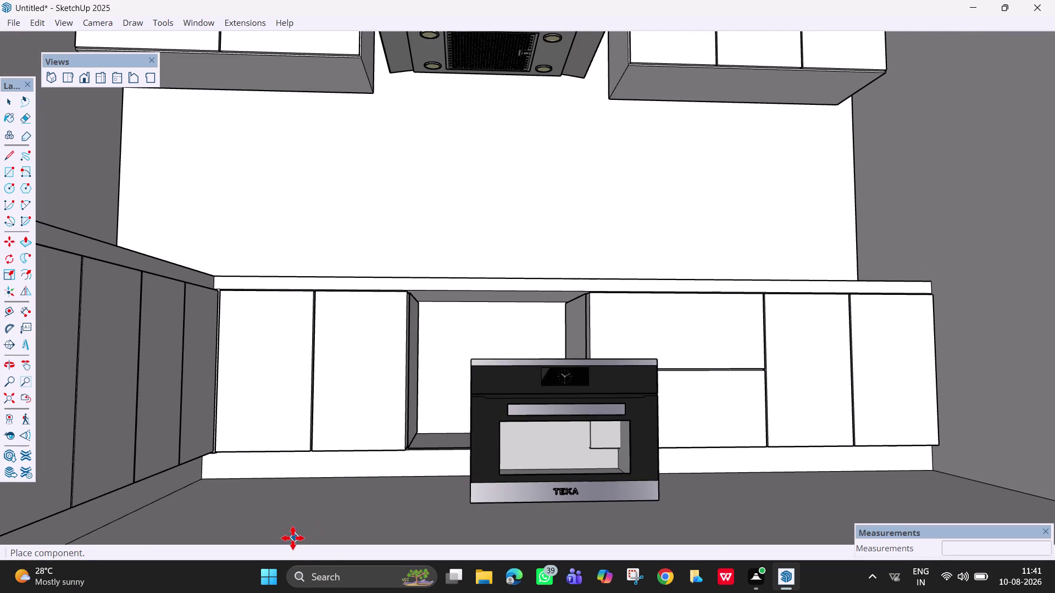
click(325, 529)
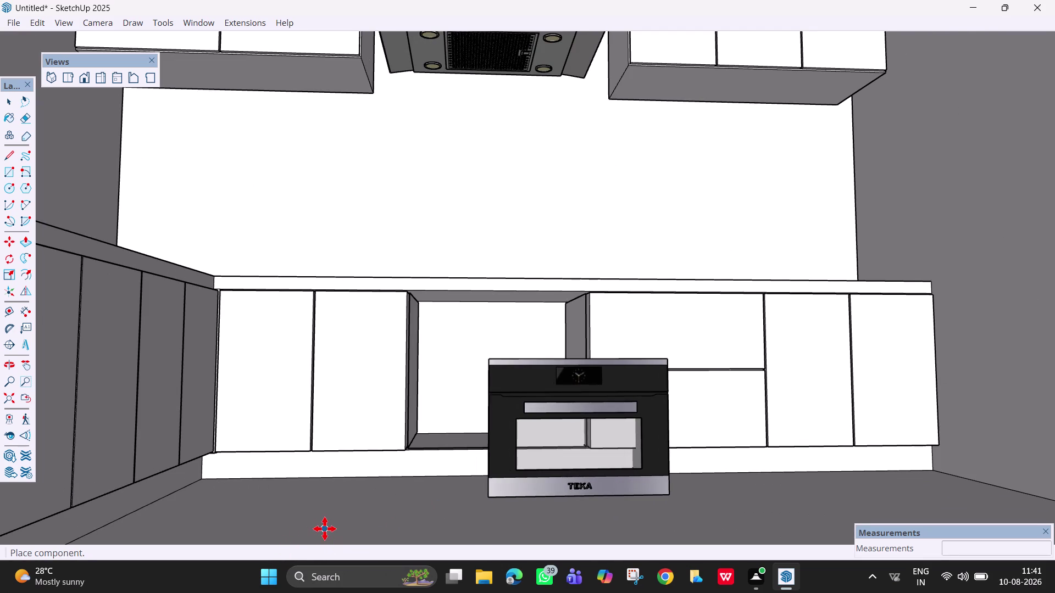
scroll(down, 3)
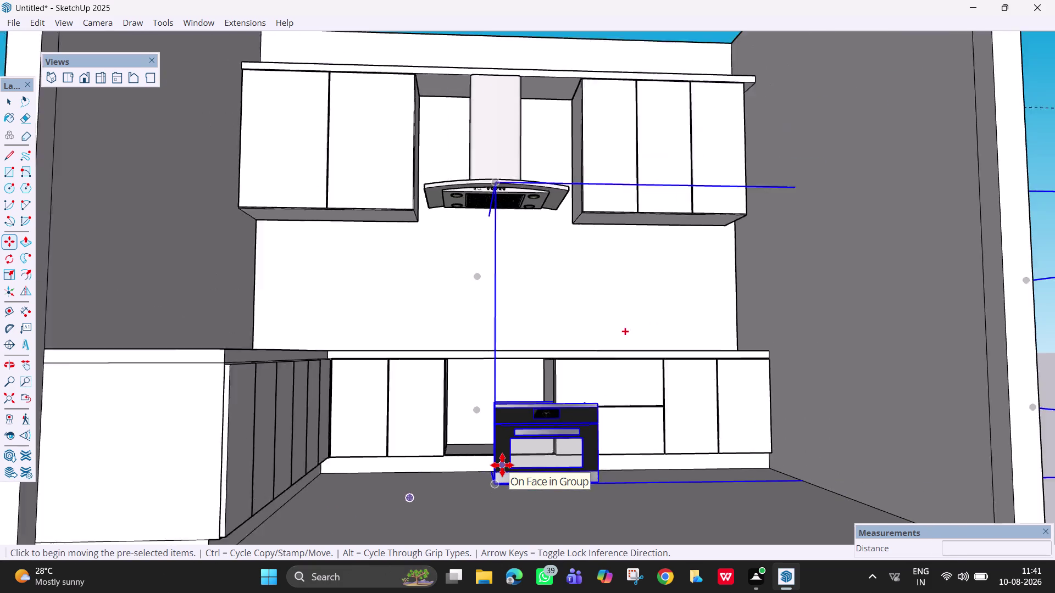
scroll(down, 3)
scroll(down, 3)
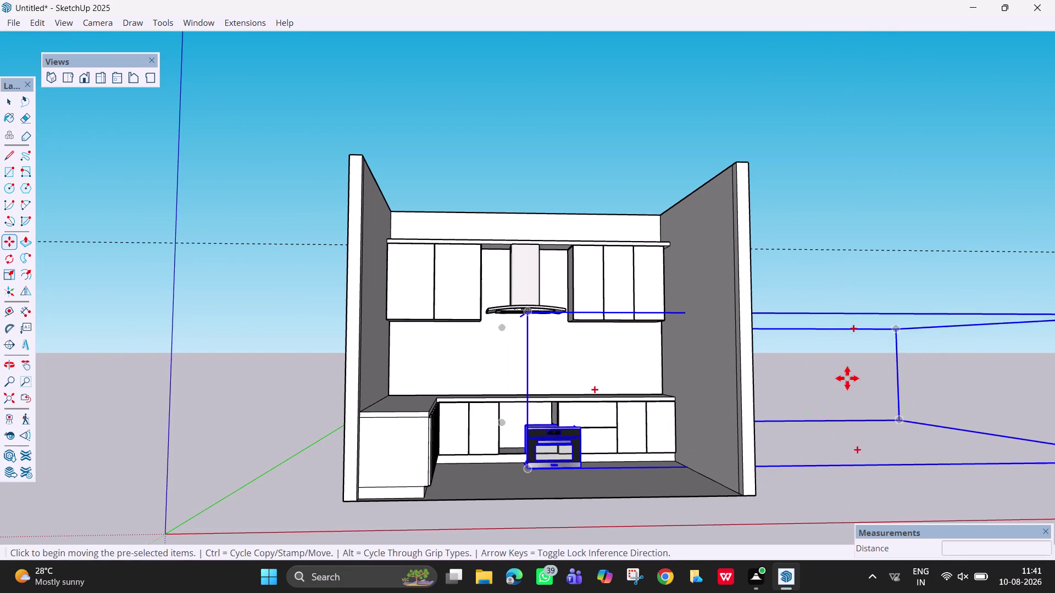
middle_drag(828, 404, 729, 482)
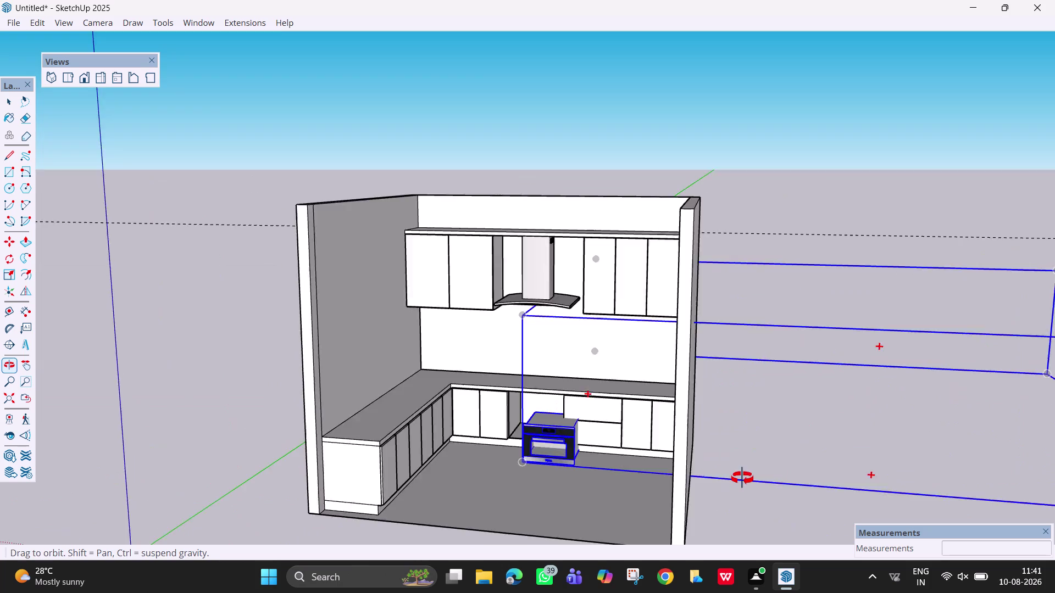
middle_drag(730, 482, 778, 467)
click(550, 458)
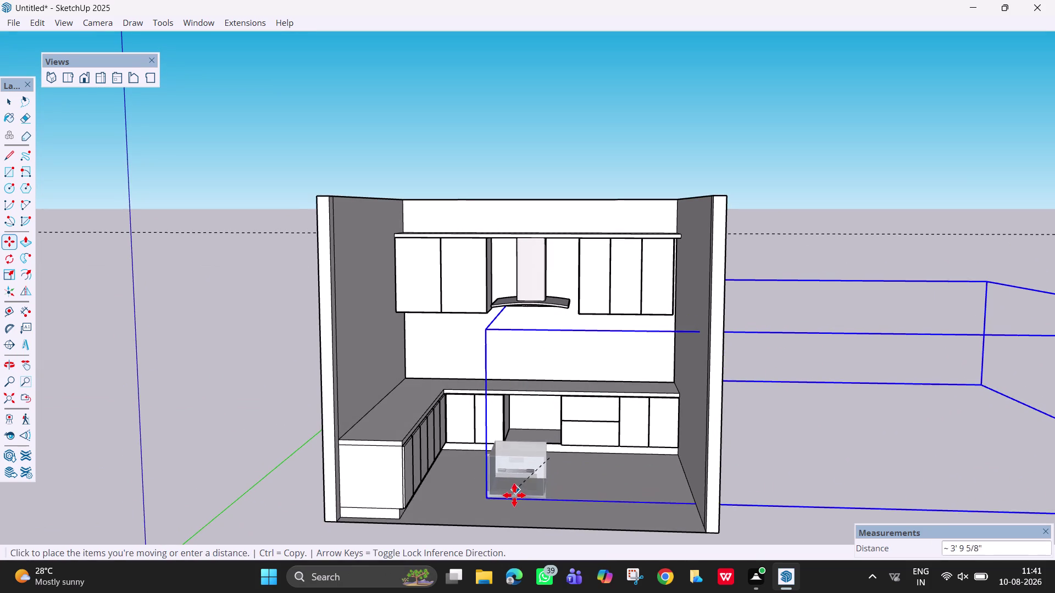
click(513, 498)
key(Escape)
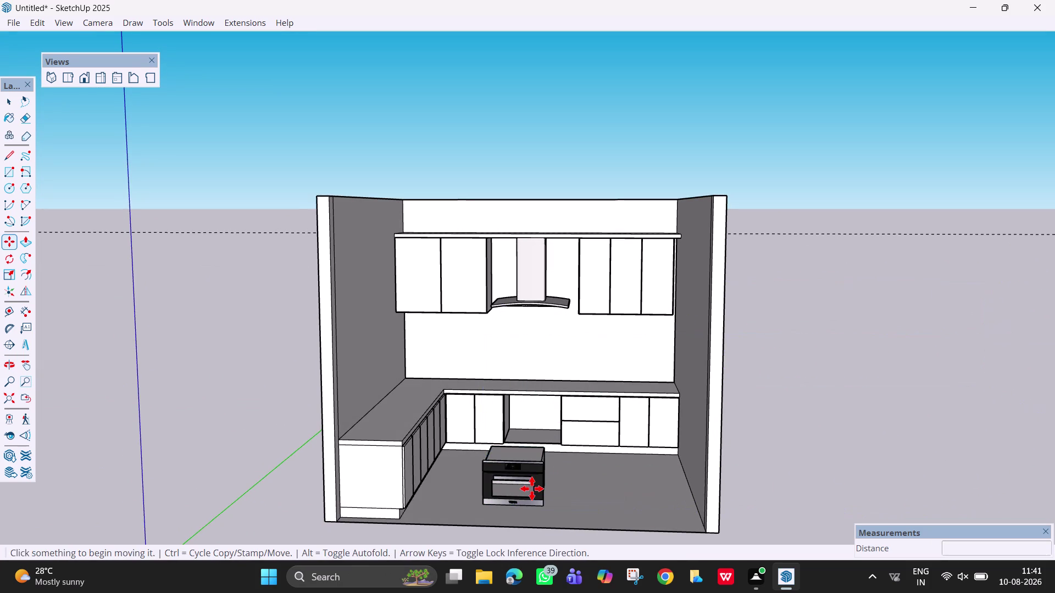
click(532, 489)
right_click(532, 490)
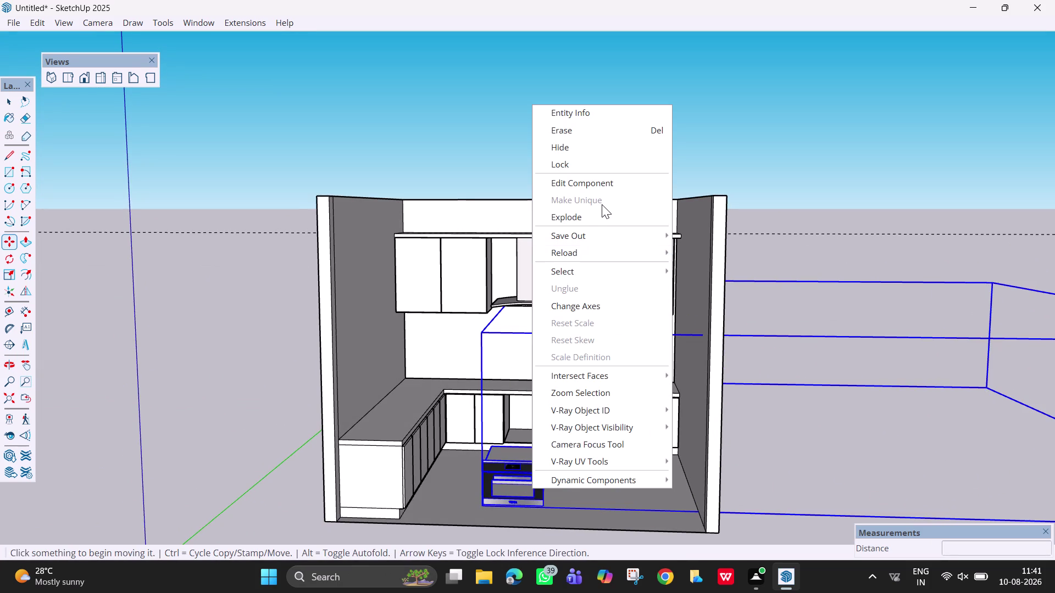
click(600, 217)
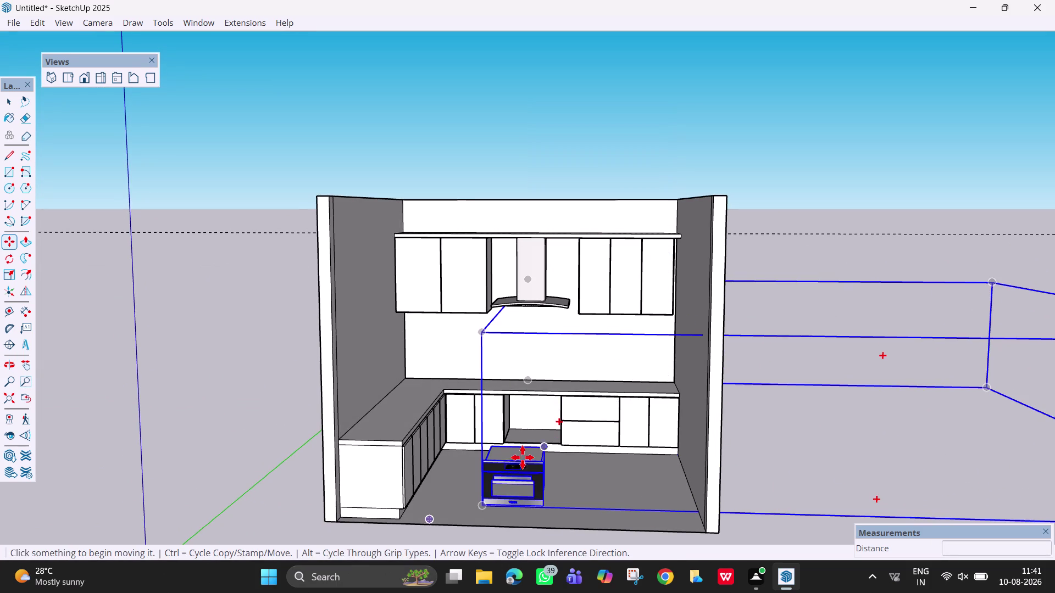
click(525, 466)
right_click(526, 466)
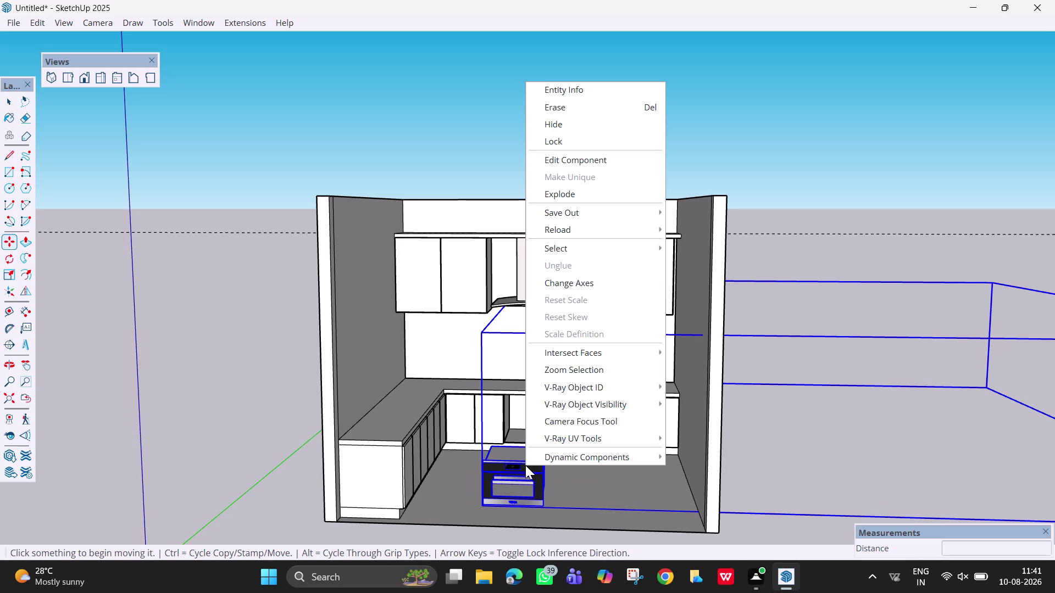
key(Escape)
key(space)
click(525, 465)
right_click(525, 465)
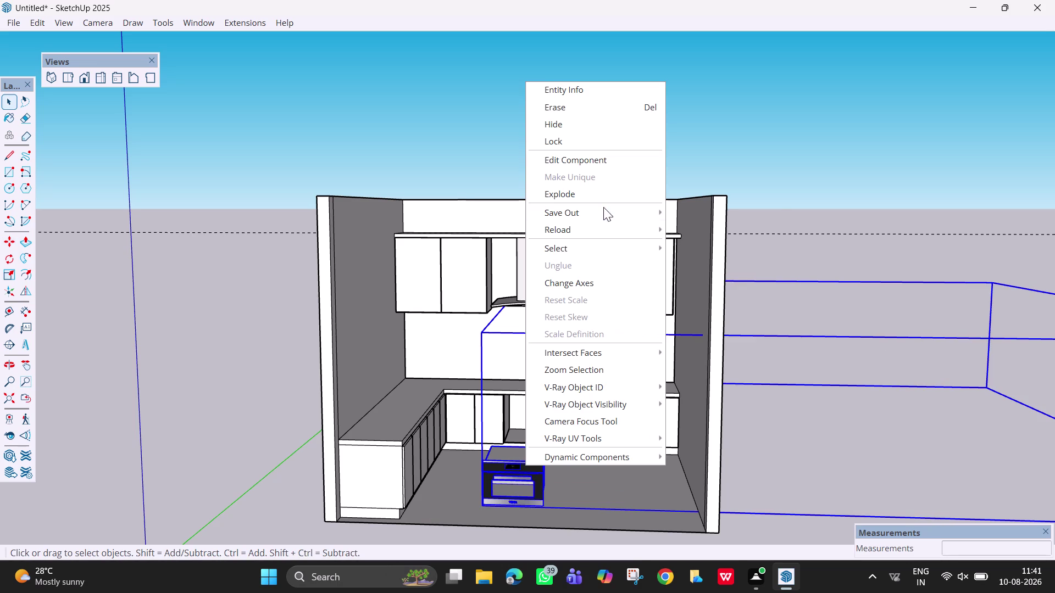
click(603, 193)
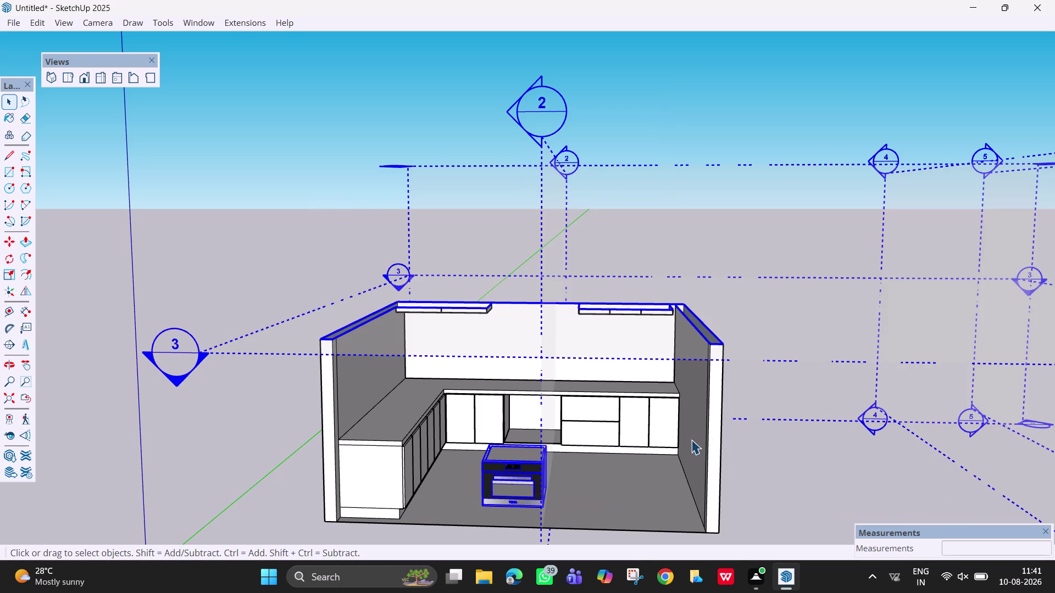
key(Escape)
click(823, 126)
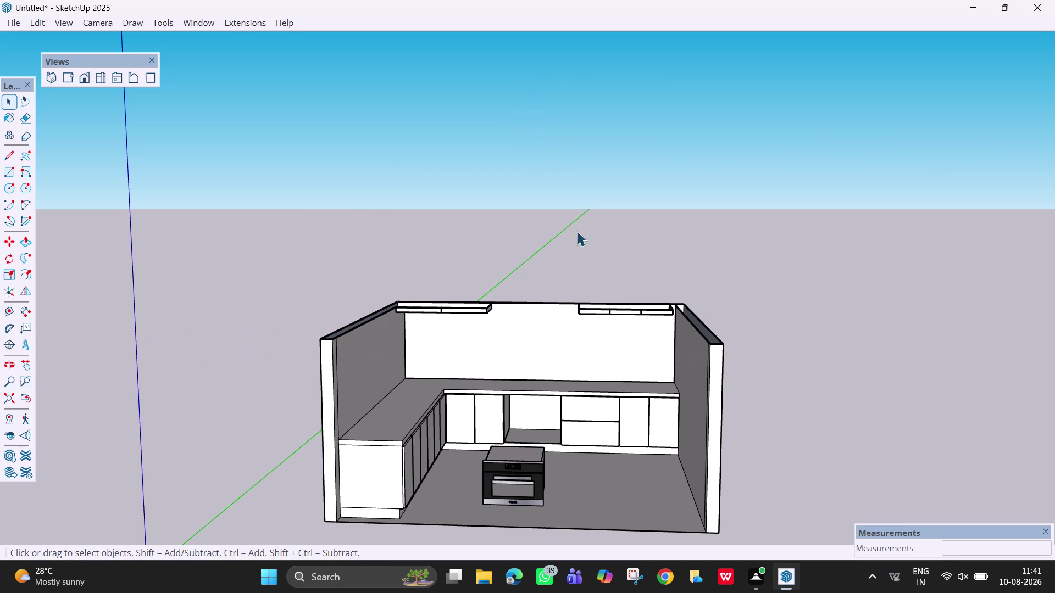
key(ctrl+z)
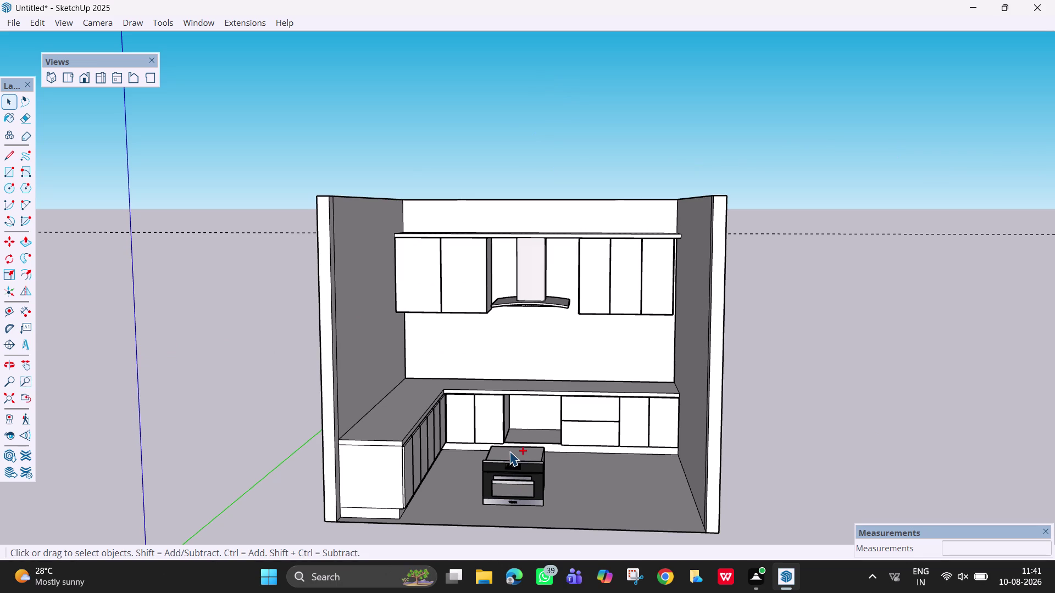
click(523, 467)
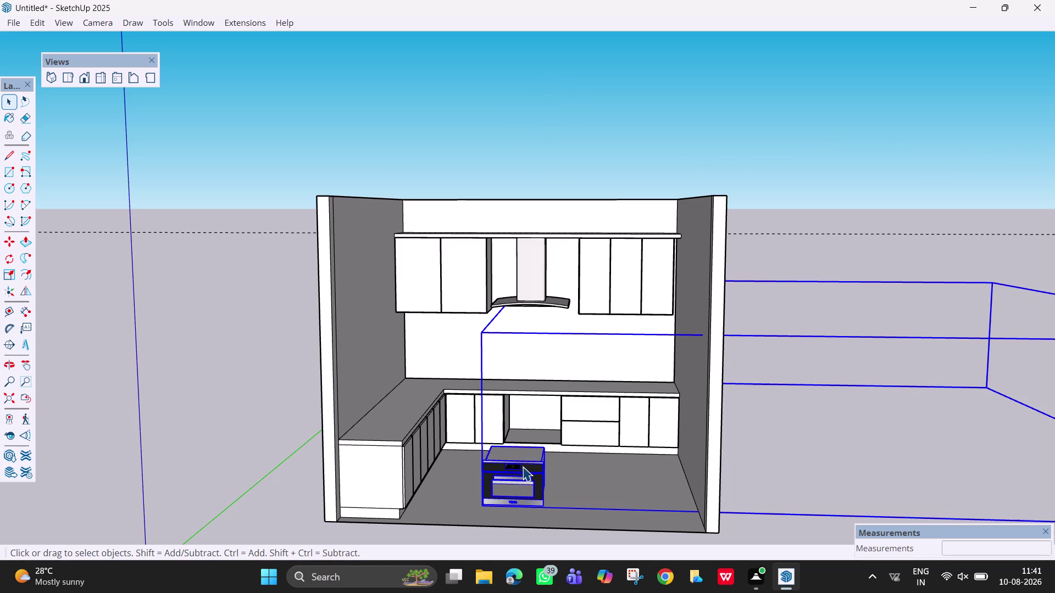
right_click(523, 467)
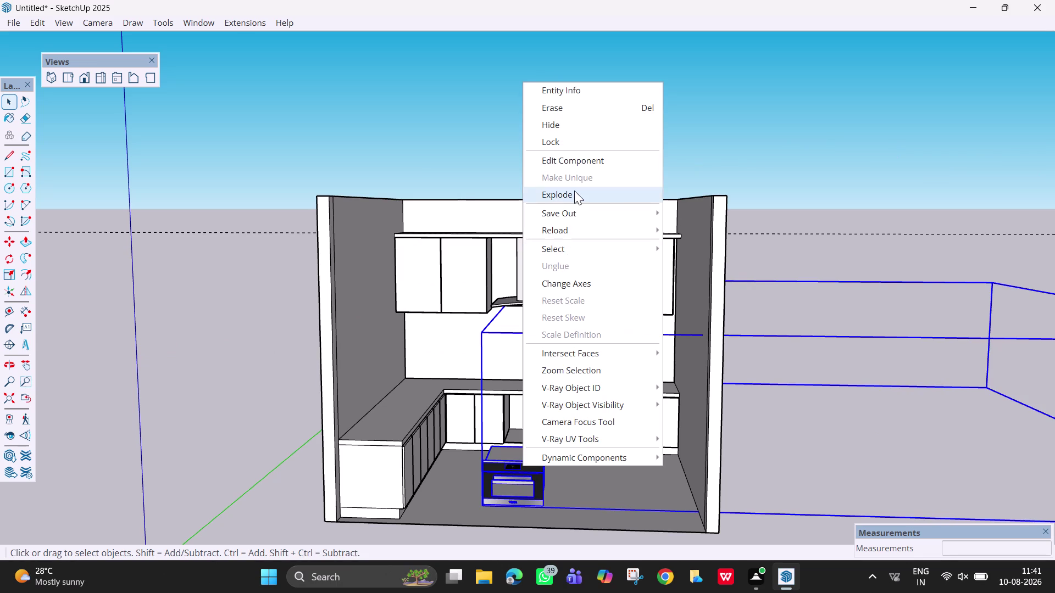
click(574, 191)
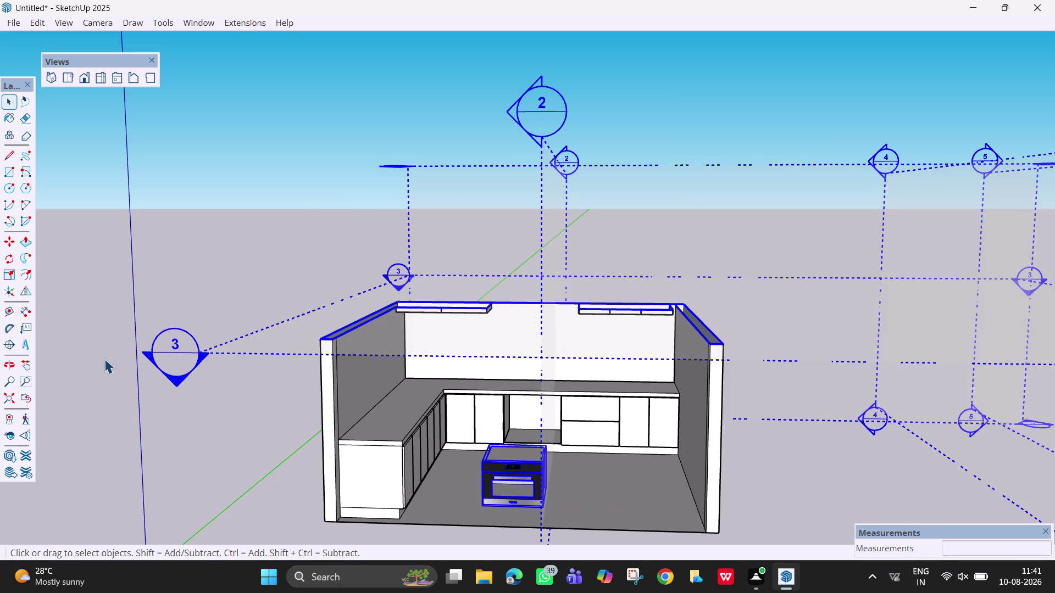
key(Escape)
key(Escape)
key(ctrl+z)
click(504, 490)
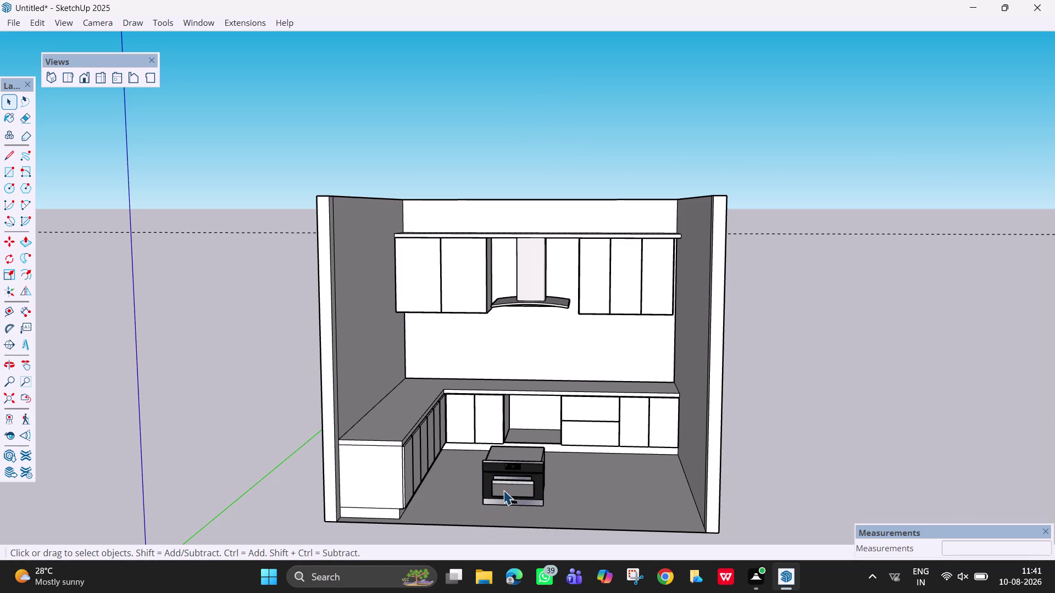
scroll(up, 3)
scroll(up, 3)
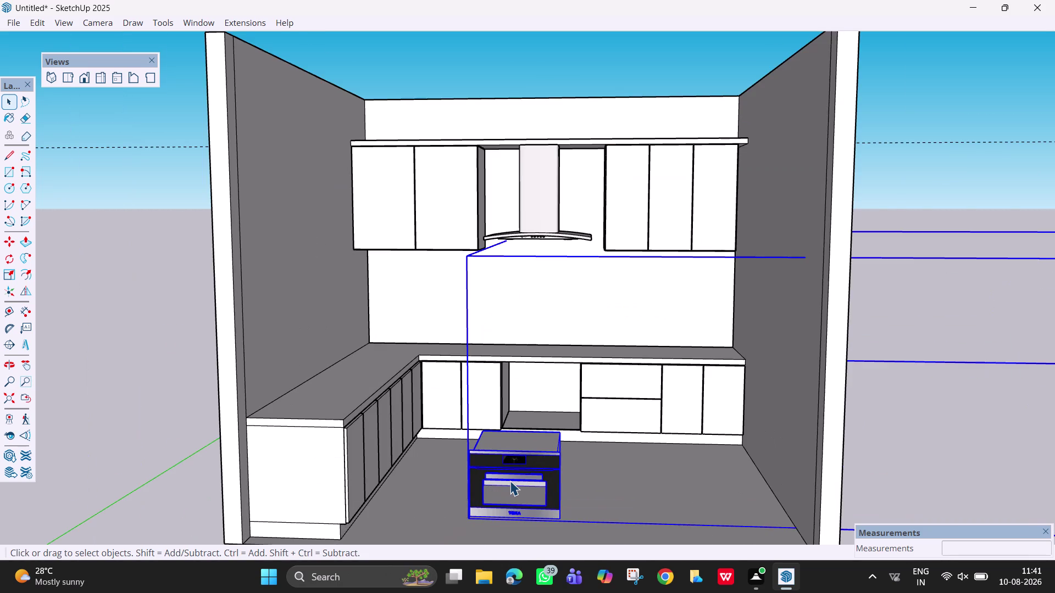
scroll(up, 3)
scroll(down, 3)
Move the oven out past the right wall and set it beside the wall.
key(m)
drag(523, 468, 1009, 425)
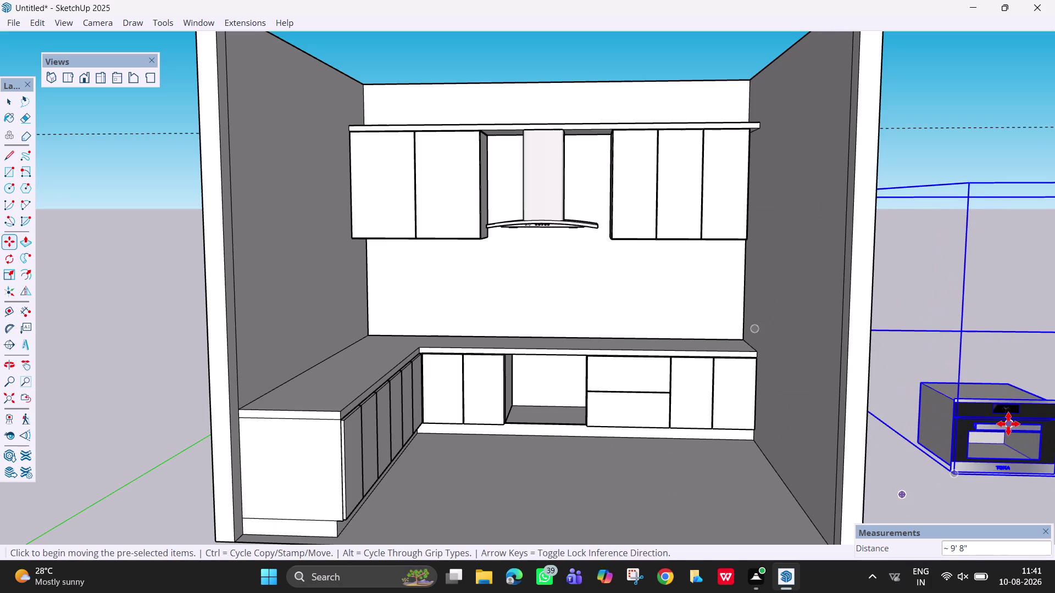
click(1008, 424)
scroll(down, 3)
click(1001, 403)
scroll(down, 3)
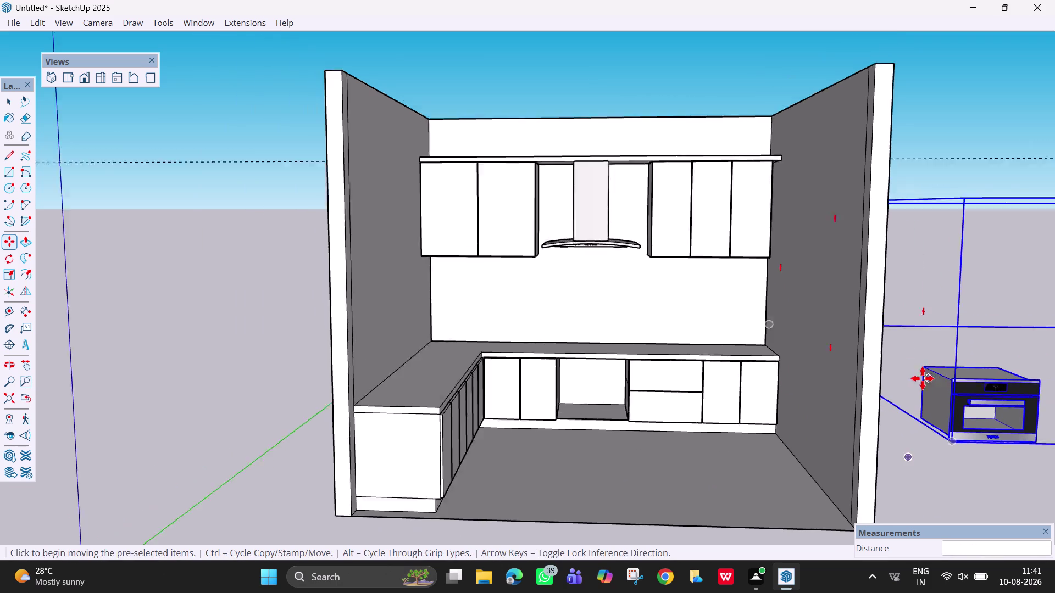
scroll(down, 3)
key(space)
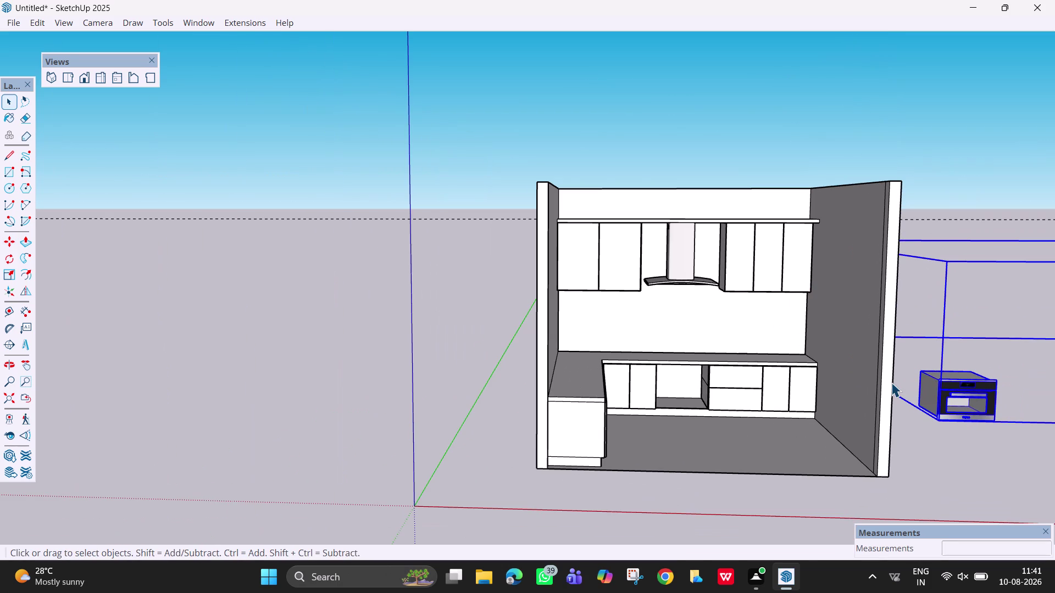
Pan to center the oven, select it, and choose Select All from its context menu.
key(h)
drag(892, 383, 116, 389)
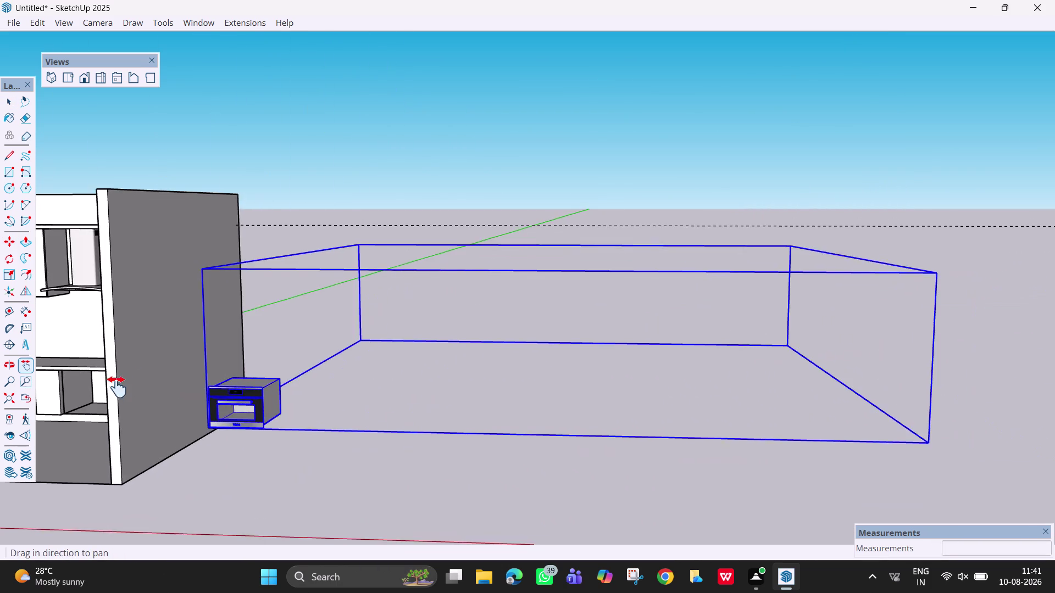
drag(116, 389, 173, 374)
middle_drag(364, 401, 481, 394)
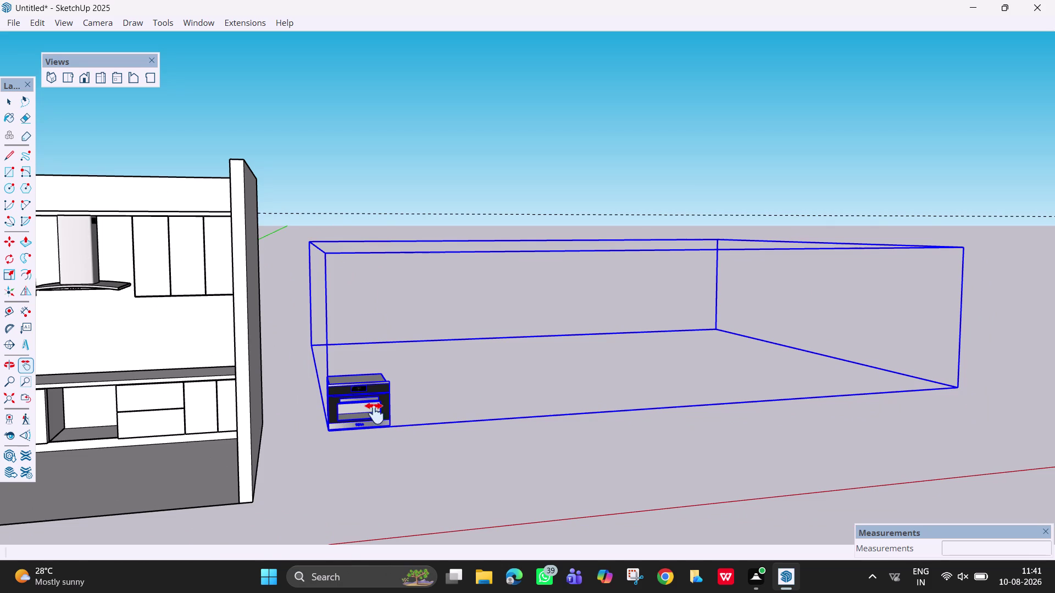
key(space)
click(367, 412)
right_click(367, 411)
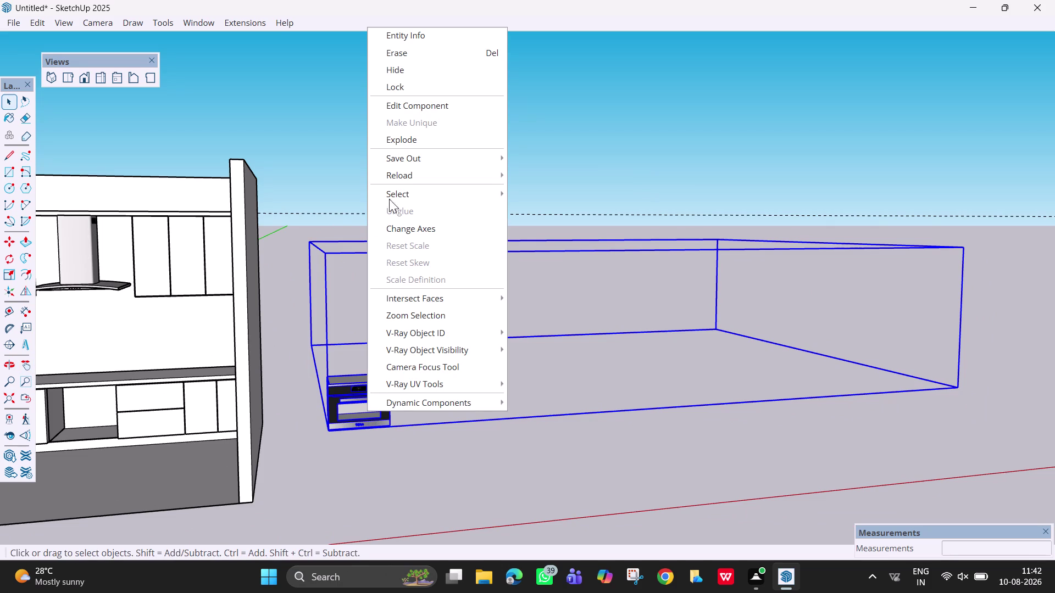
click(413, 145)
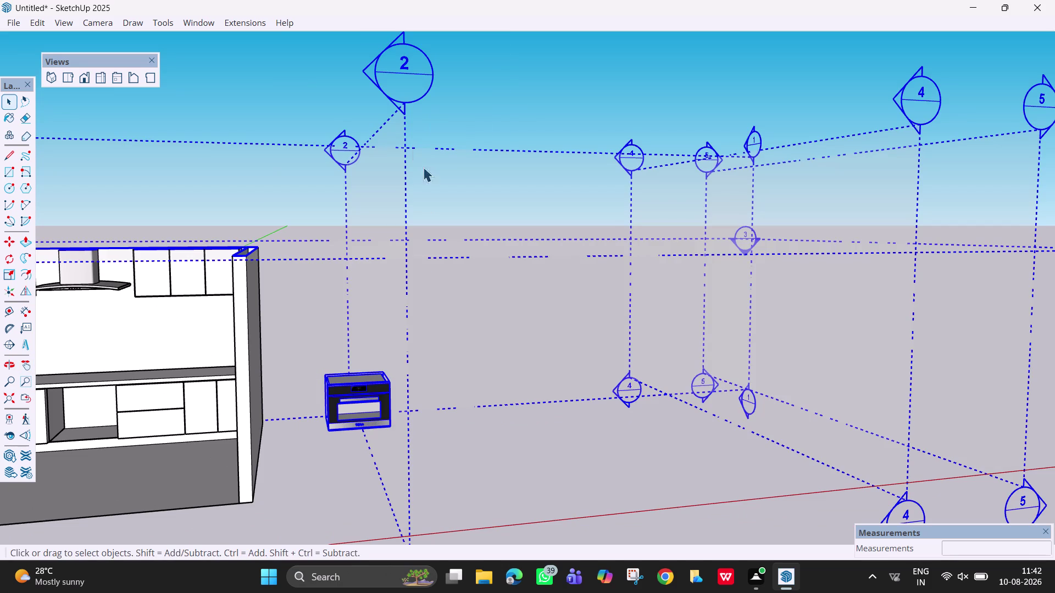
Clear the selection and undo the last change.
scroll(down, 3)
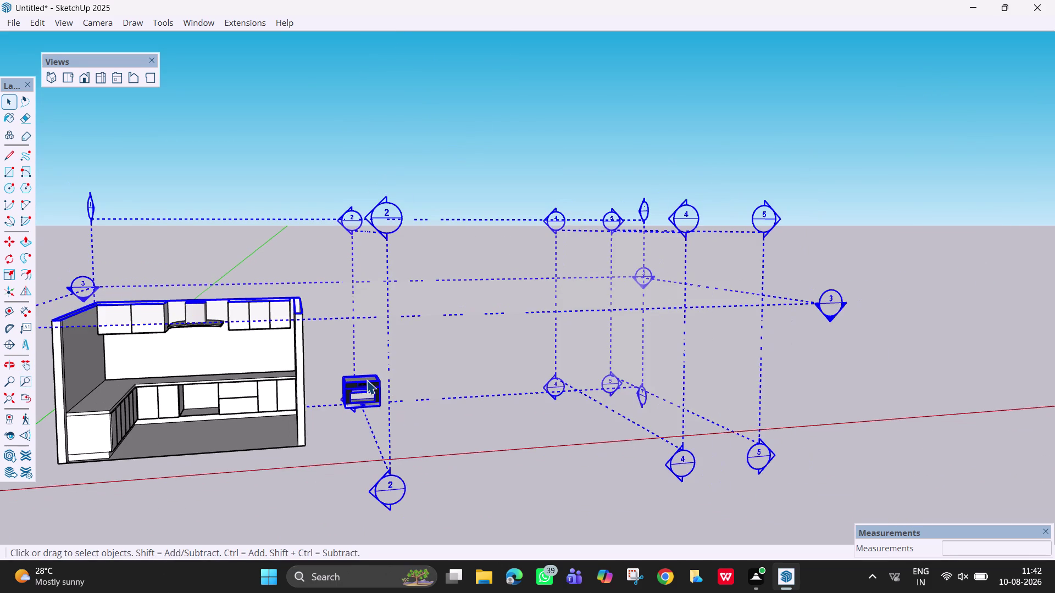
key(Escape)
key(space)
key(space)
key(ctrl+z)
Reselect the oven and orbit to view it beside the room's side wall.
scroll(up, 3)
scroll(up, 3)
click(370, 466)
scroll(down, 3)
scroll(down, 3)
middle_drag(379, 420, 394, 398)
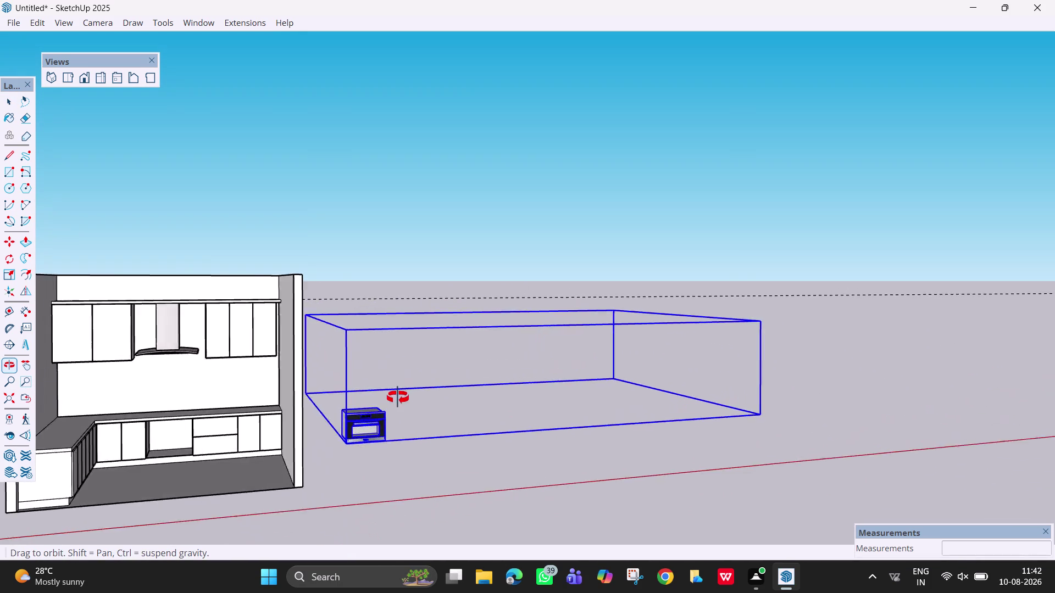
middle_drag(395, 398, 223, 376)
scroll(up, 3)
scroll(up, 3)
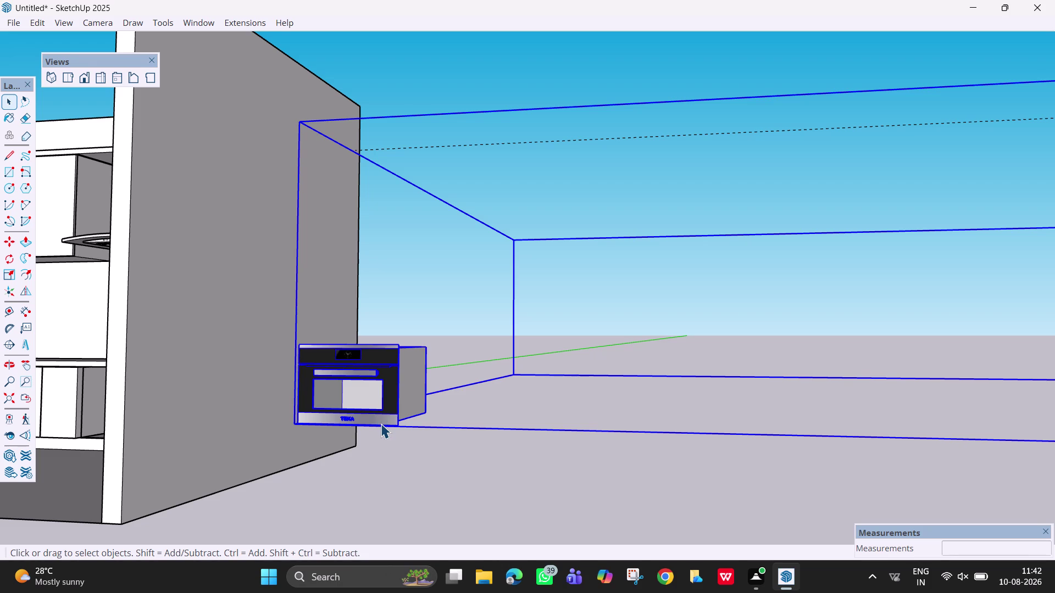
Select everything from the oven's context menu, then clear it and select only the oven.
scroll(down, 3)
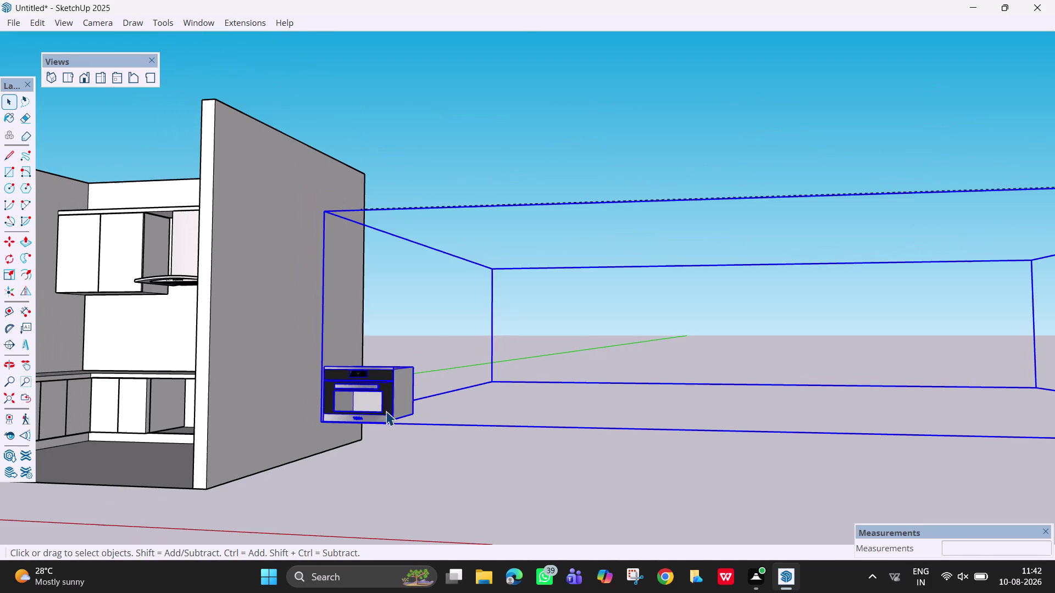
right_click(388, 375)
click(433, 115)
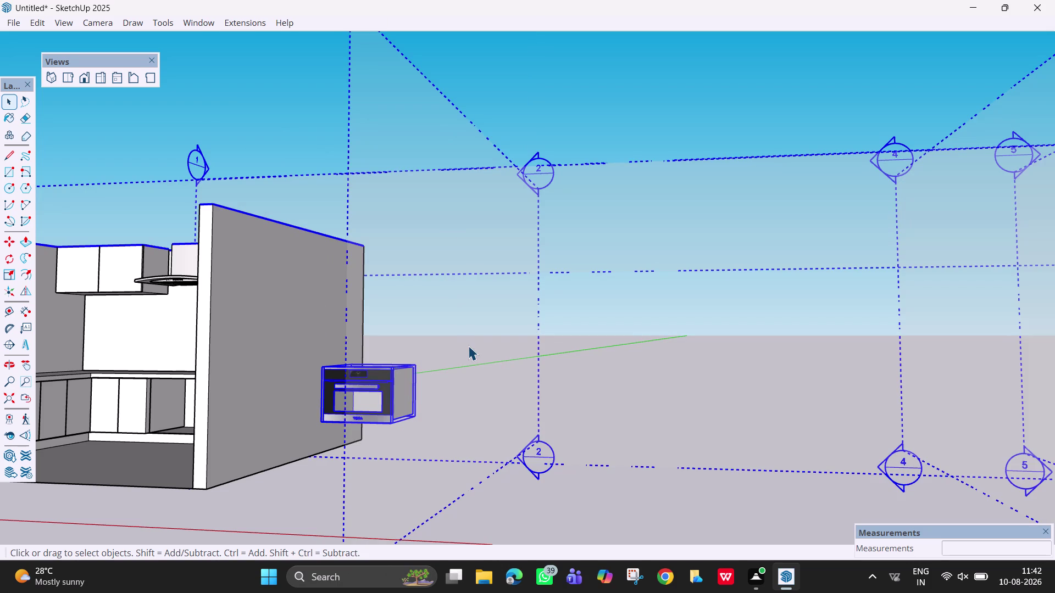
click(606, 506)
click(414, 399)
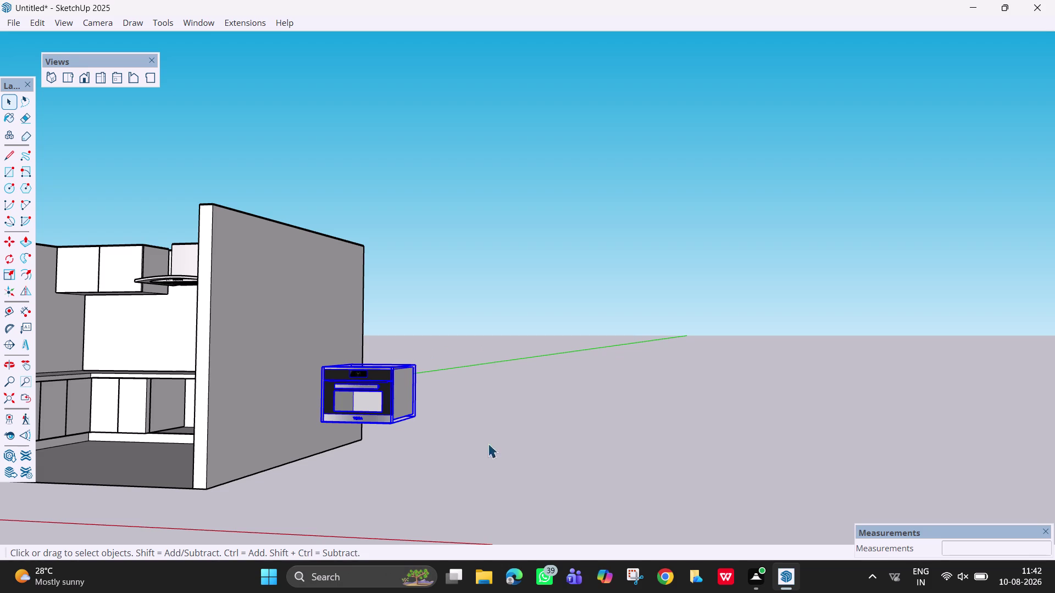
Move the oven back into the room and set it on the kitchen floor.
middle_drag(345, 393, 486, 421)
scroll(down, 3)
scroll(down, 3)
middle_drag(482, 465, 404, 470)
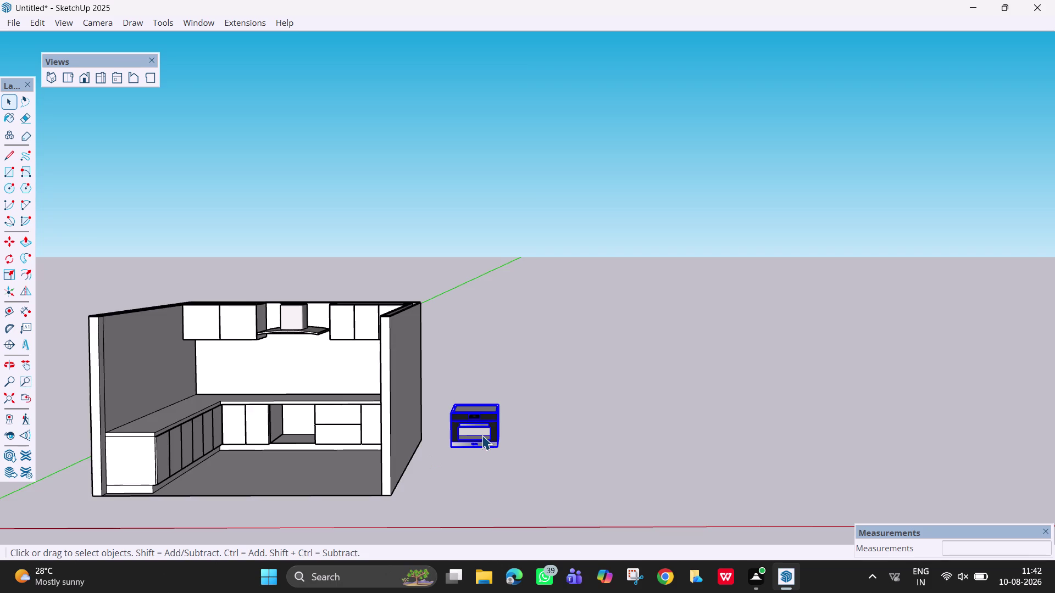
scroll(up, 3)
key(m)
drag(482, 435, 477, 436)
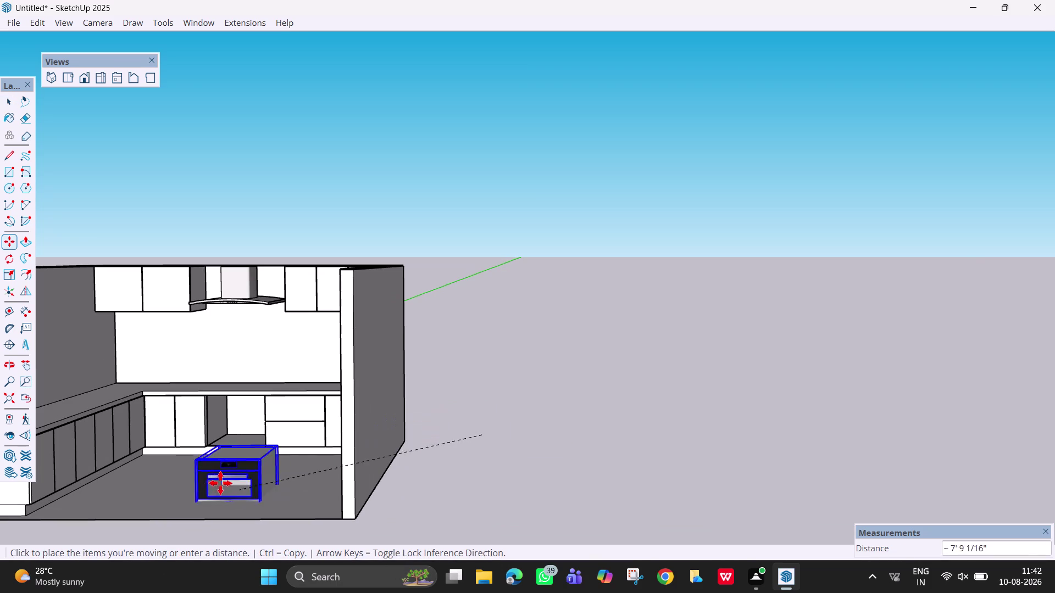
click(213, 478)
Move the oven by its bottom corner into the gap in the base cabinets.
scroll(down, 3)
middle_drag(238, 459, 293, 525)
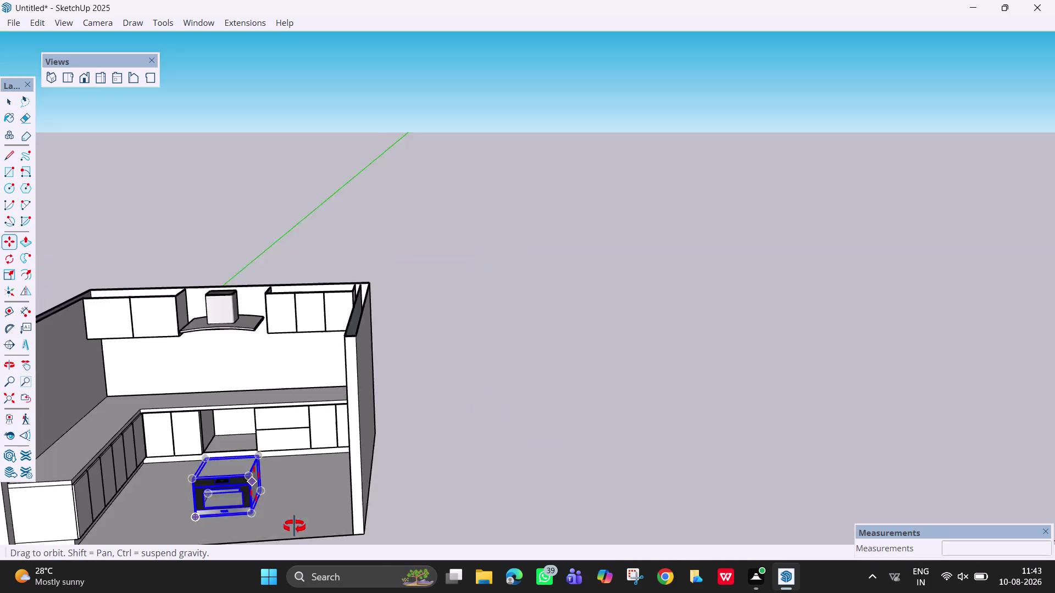
middle_drag(292, 525, 317, 544)
scroll(up, 3)
middle_drag(294, 500, 377, 369)
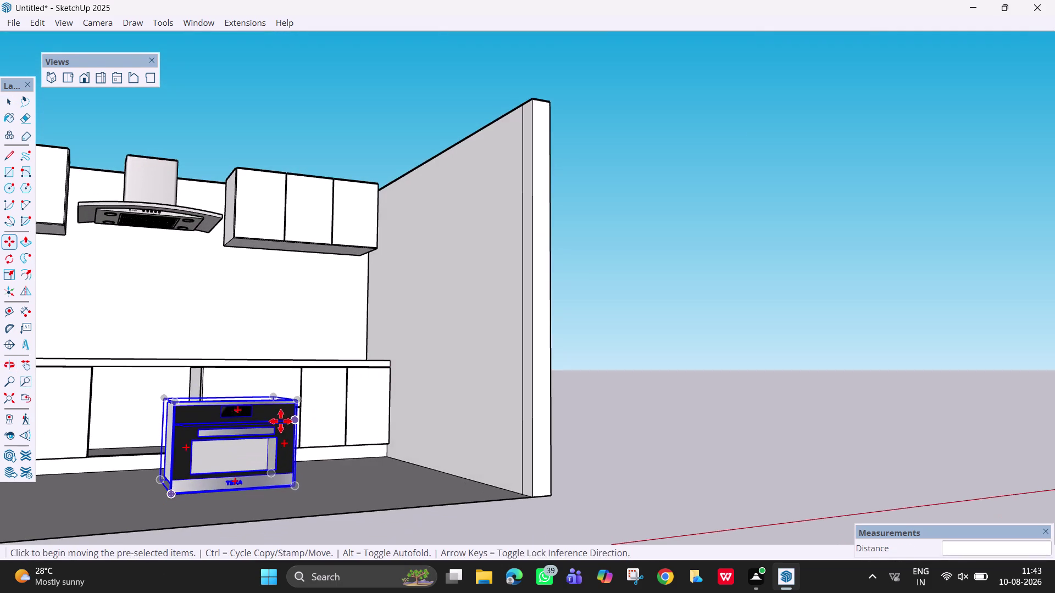
middle_drag(302, 439, 356, 456)
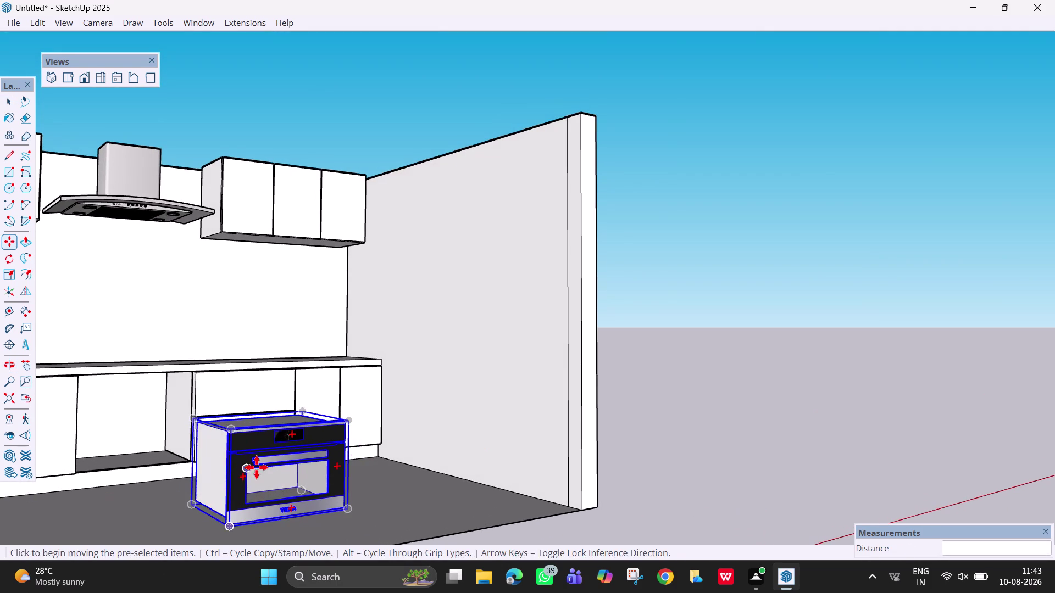
middle_drag(256, 468, 212, 476)
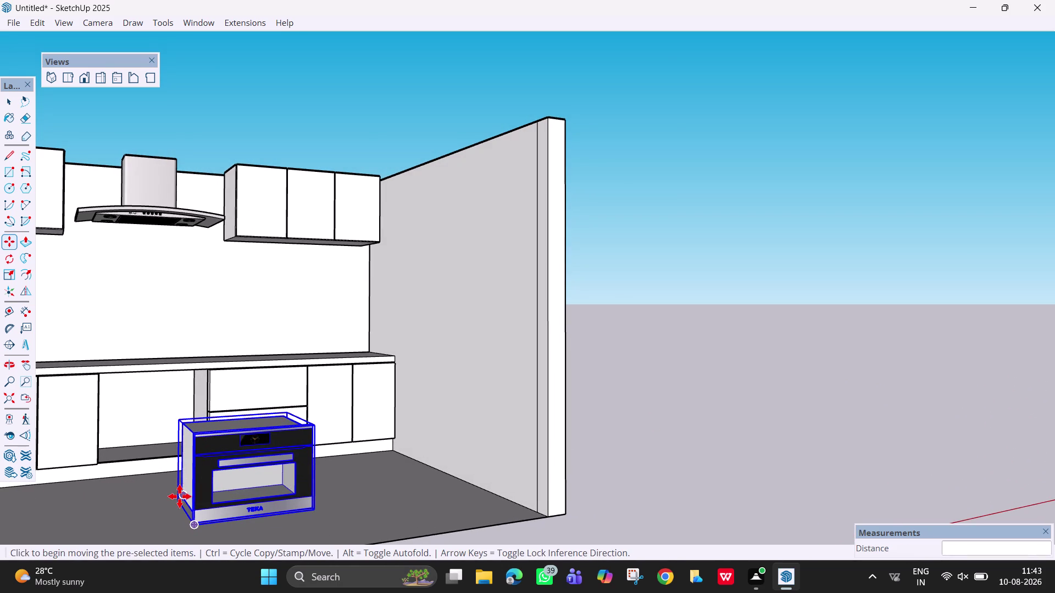
click(177, 505)
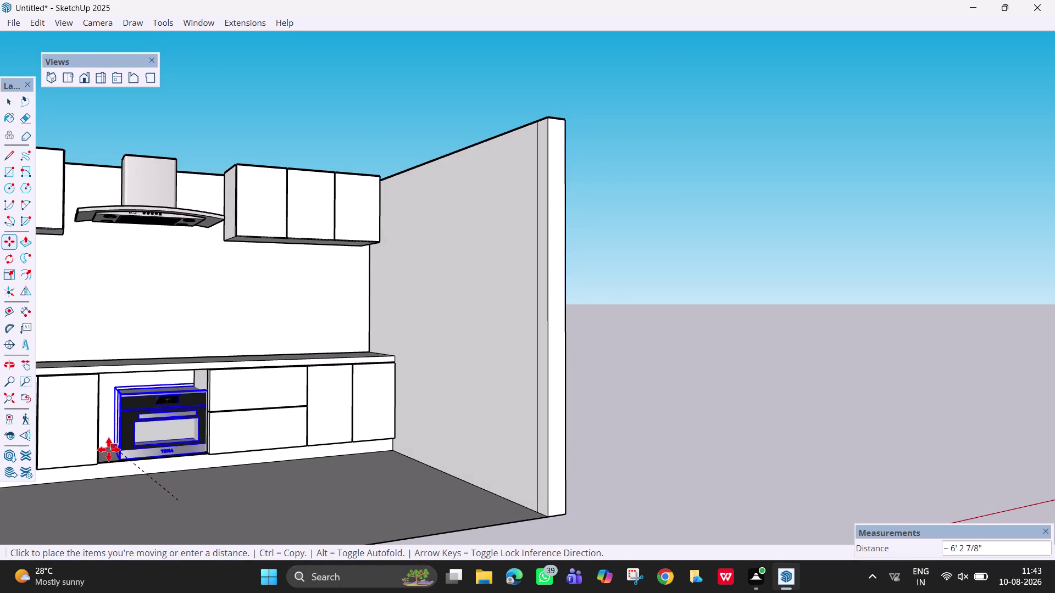
scroll(up, 3)
scroll(up, 3)
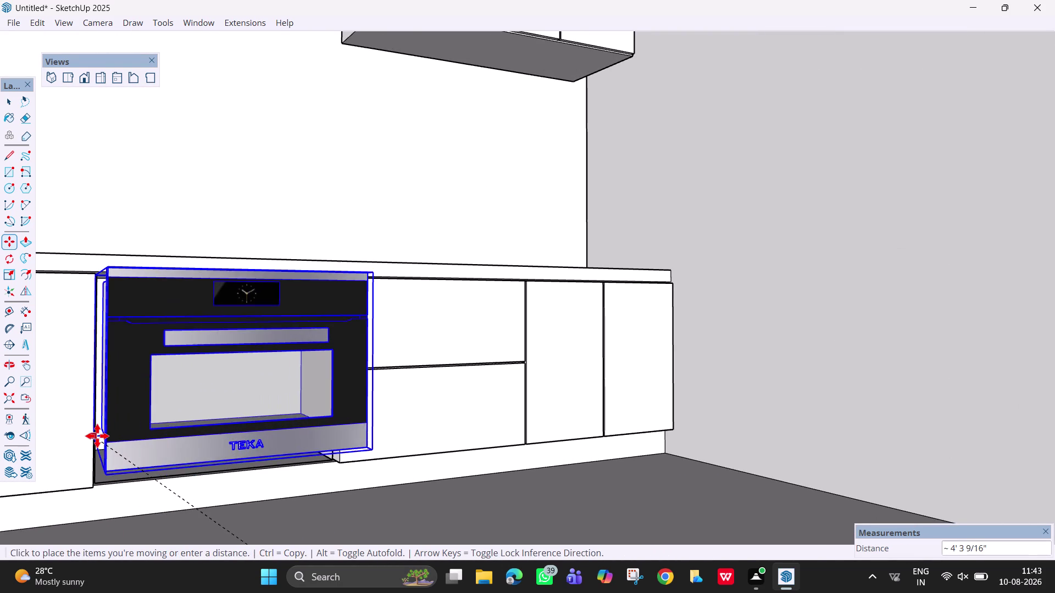
click(101, 451)
scroll(down, 3)
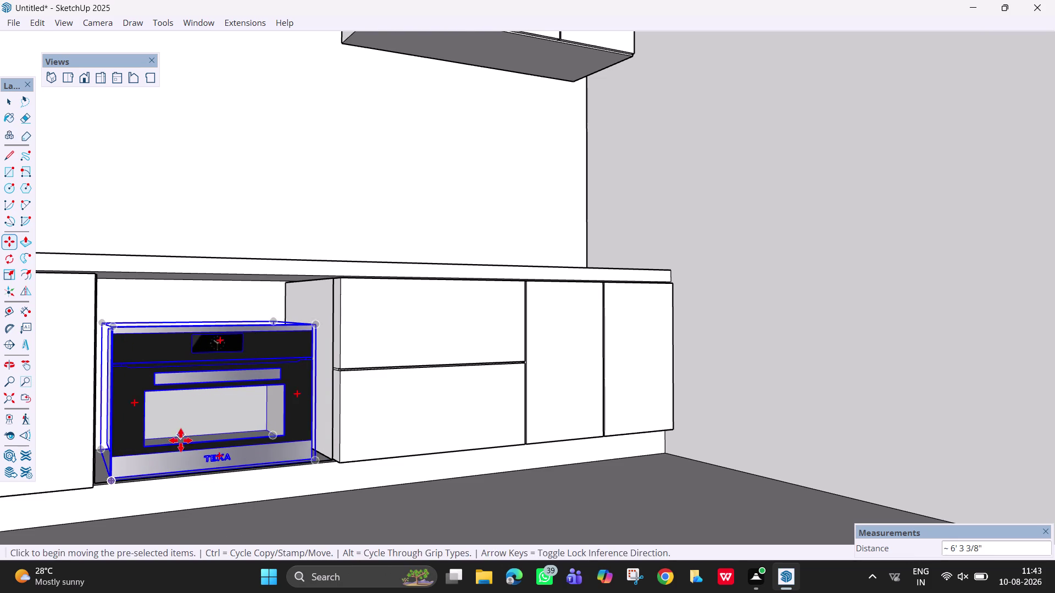
scroll(down, 3)
Orbit above the cabinet opening to check the gap around the oven.
middle_drag(180, 442, 63, 492)
scroll(up, 3)
middle_drag(256, 421, 318, 397)
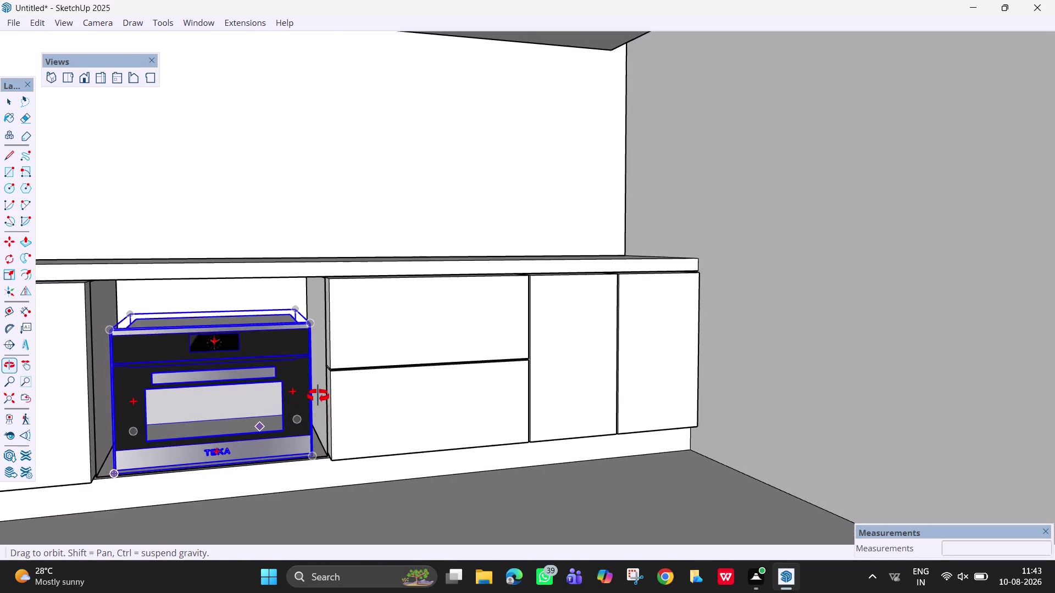
middle_drag(318, 397, 314, 396)
middle_drag(246, 444, 207, 487)
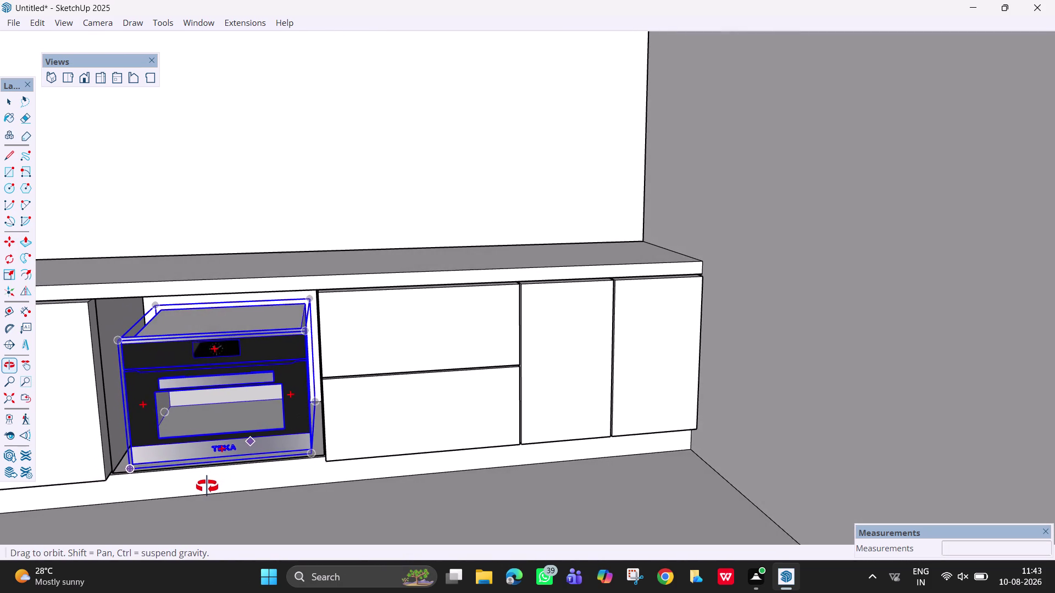
middle_drag(207, 487, 211, 487)
Enlarge the oven uniformly from its corner and shift it left within the opening.
key(s)
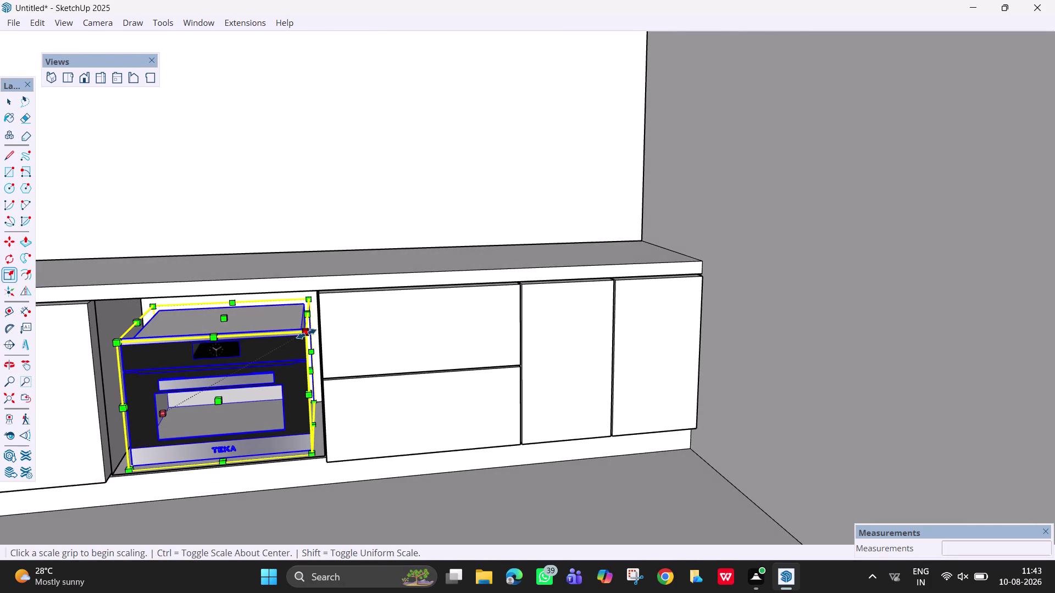
click(307, 334)
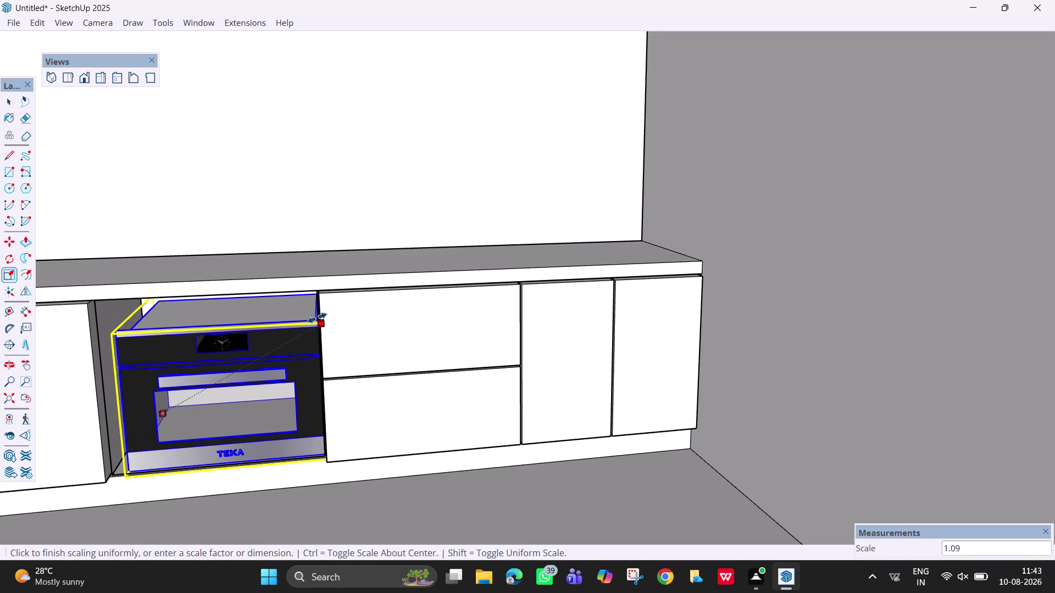
click(317, 318)
key(space)
key(m)
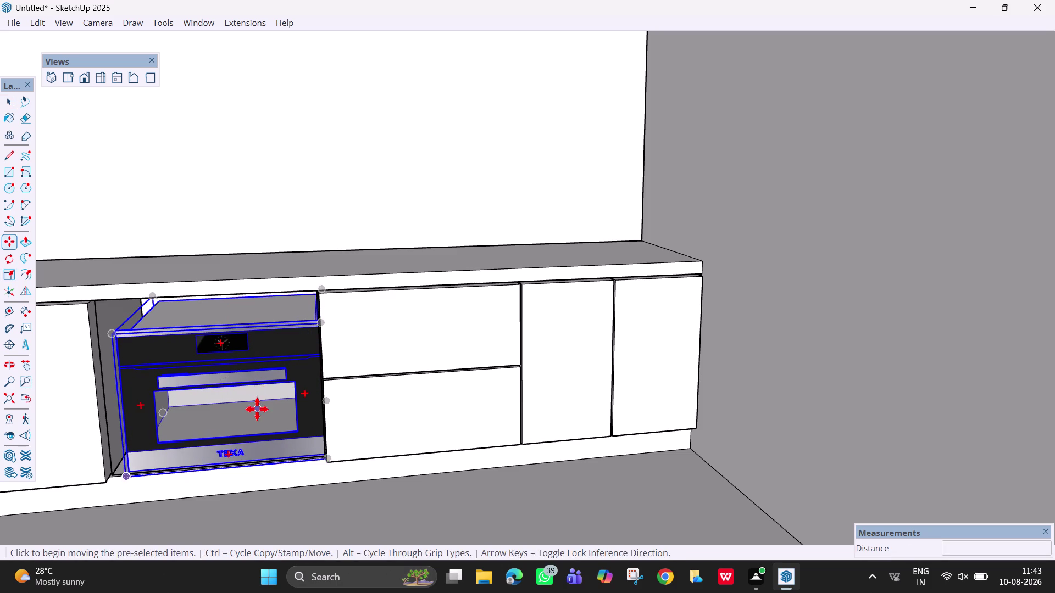
drag(257, 410, 240, 411)
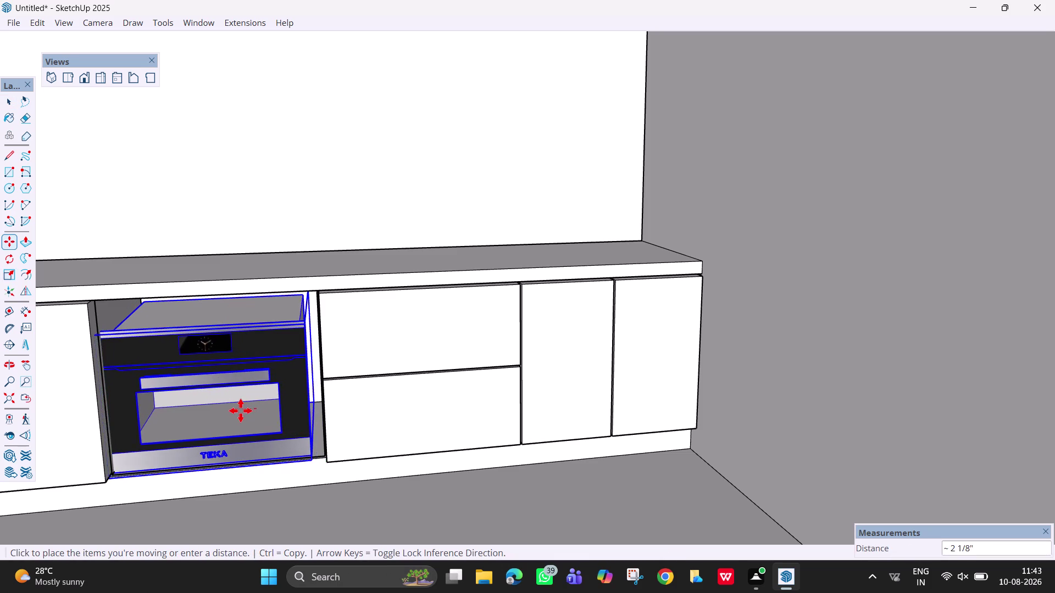
drag(241, 411, 243, 411)
click(243, 411)
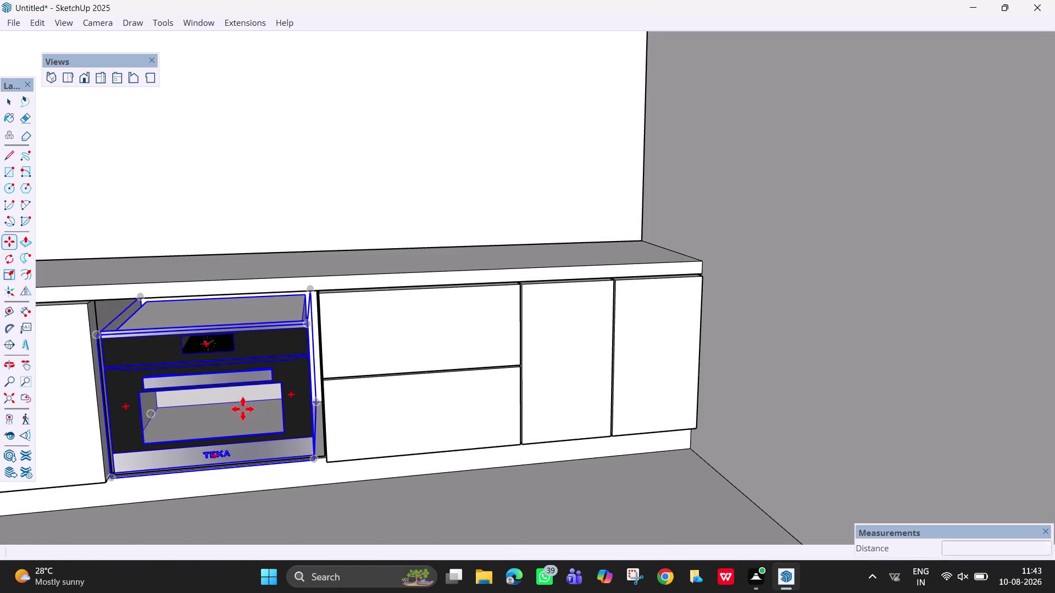
Scale the oven again from its corner to fill the gap, then orbit to check the fit.
key(space)
key(s)
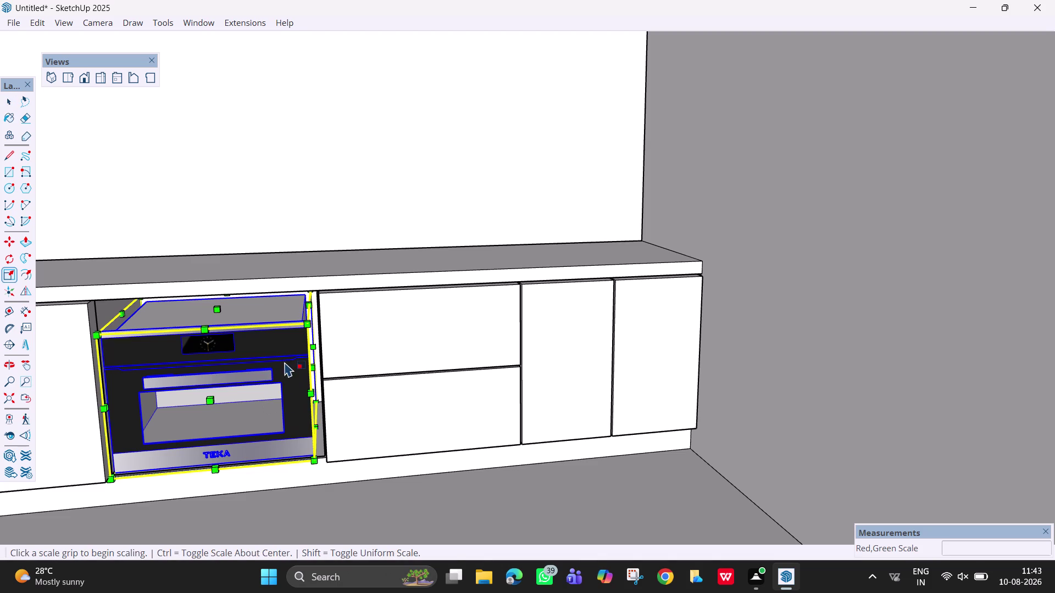
click(307, 326)
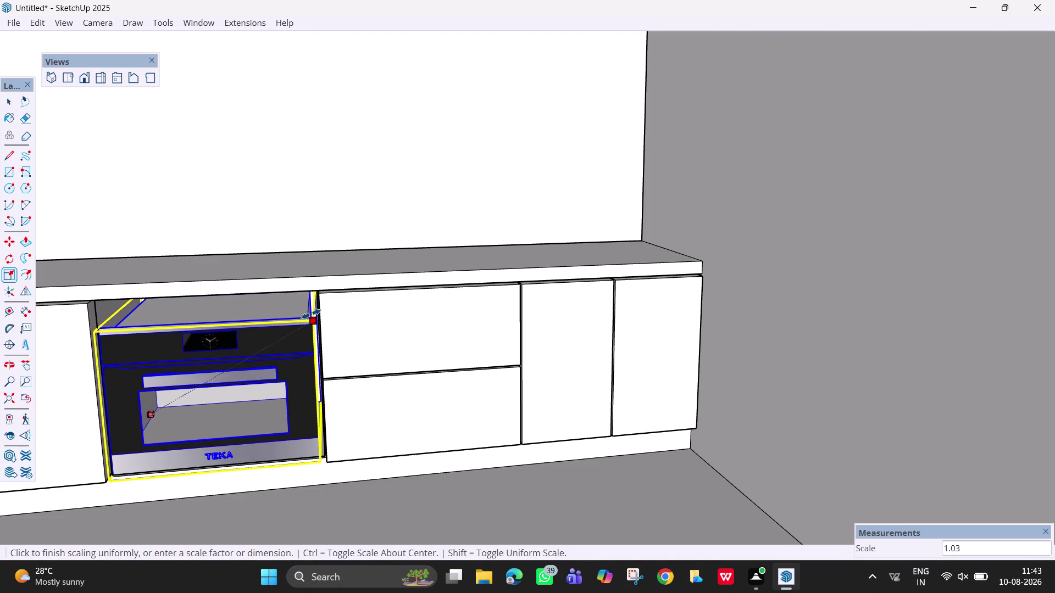
click(313, 315)
middle_drag(281, 374, 290, 337)
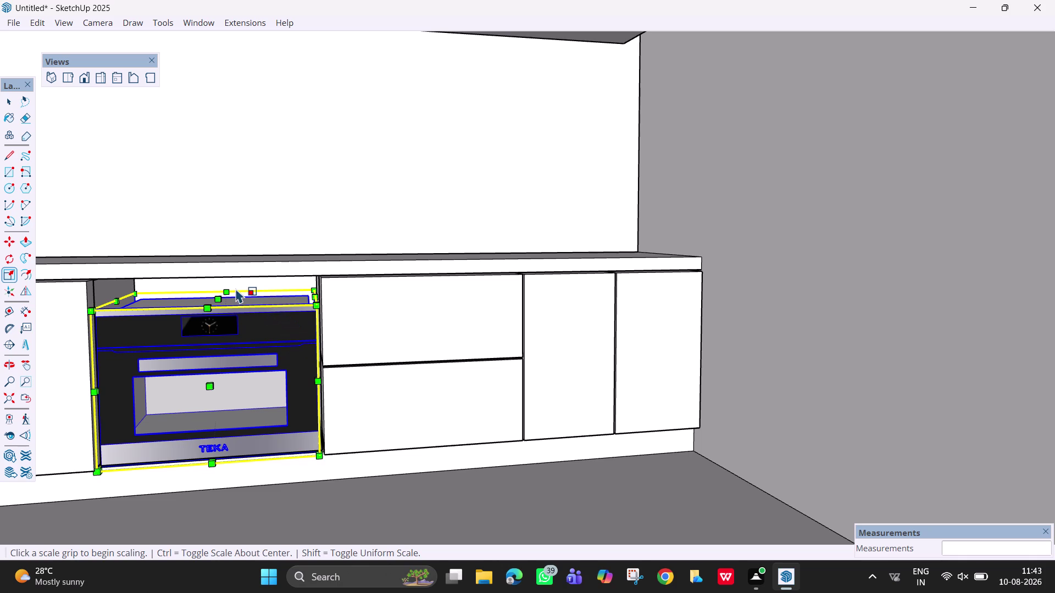
key(space)
key(space)
scroll(down, 3)
middle_drag(285, 376, 271, 367)
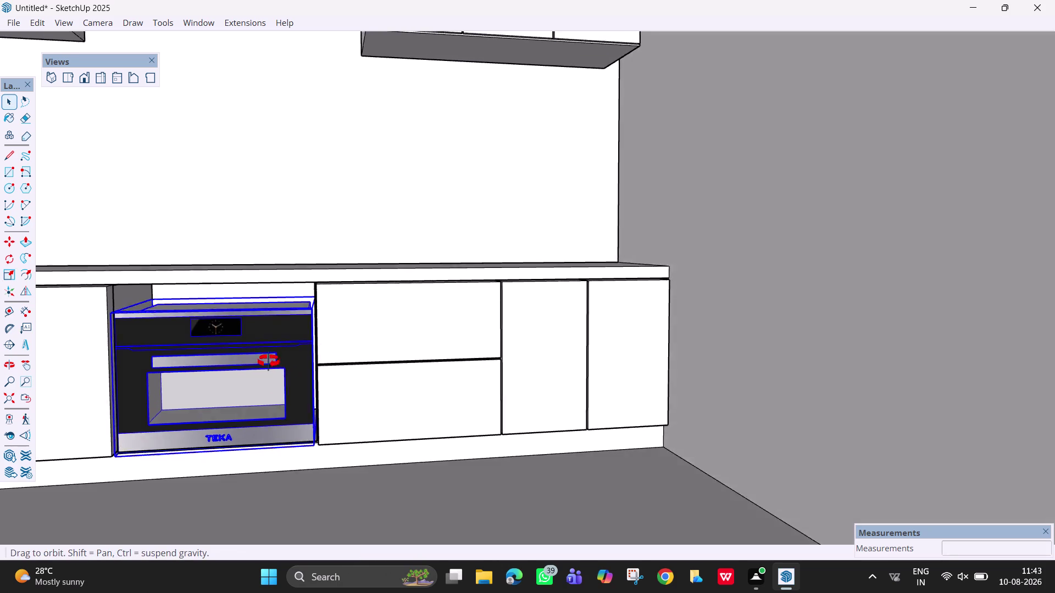
middle_drag(271, 367, 340, 341)
middle_drag(379, 365, 397, 376)
scroll(up, 3)
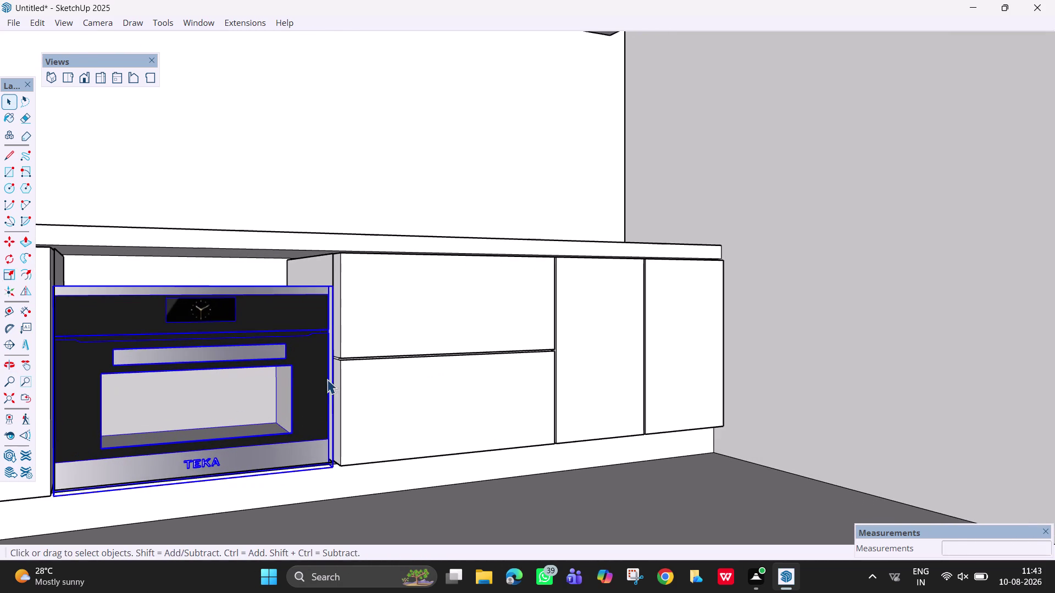
middle_drag(294, 373, 226, 412)
Raise the oven's top slightly to meet the neighbouring units, then deselect it.
key(s)
click(204, 290)
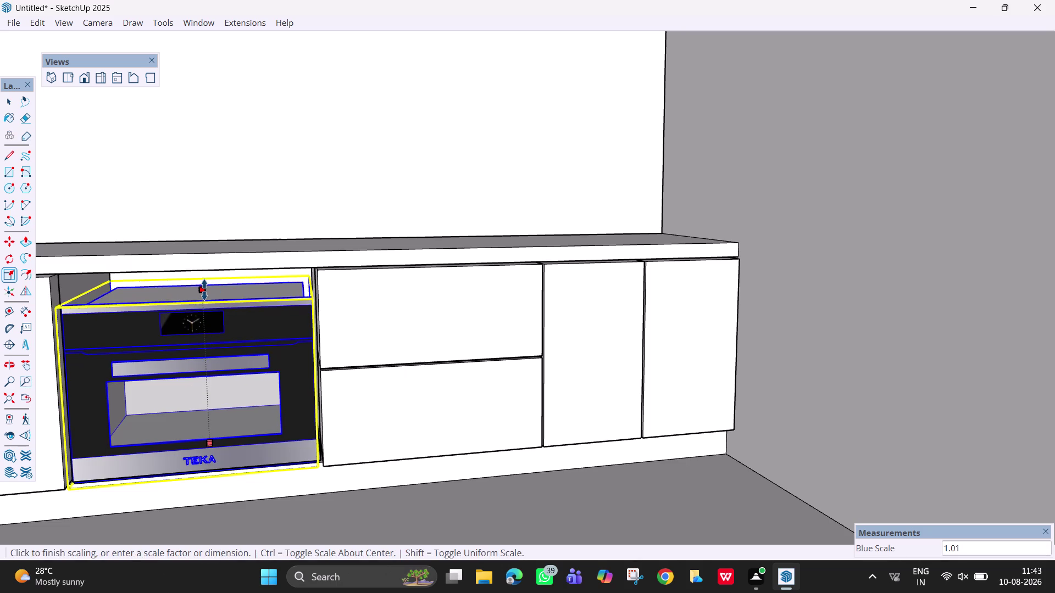
click(206, 270)
scroll(down, 3)
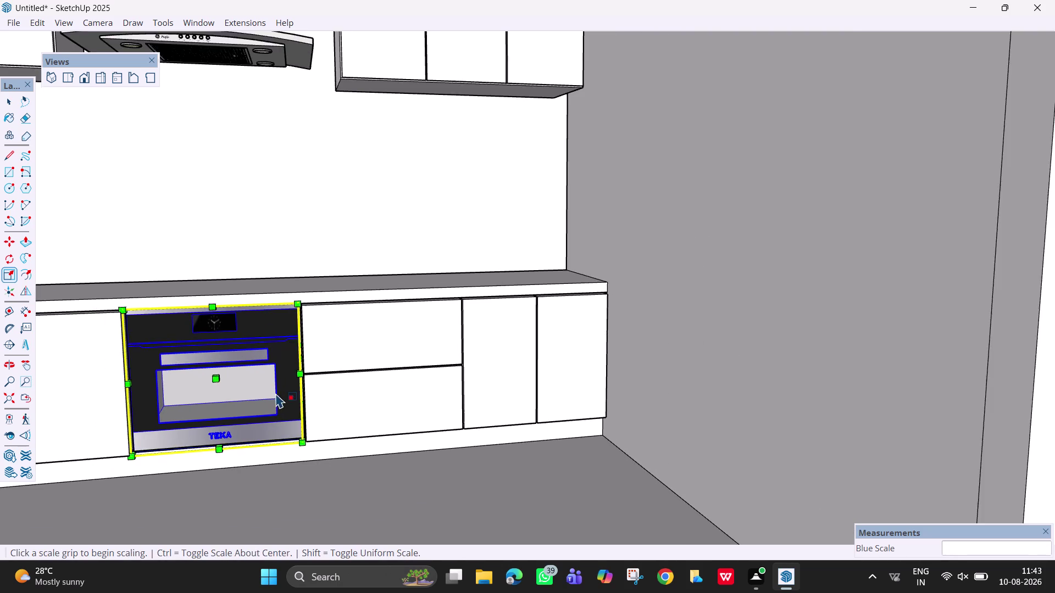
scroll(down, 3)
middle_drag(323, 388, 474, 381)
middle_drag(474, 382, 259, 374)
key(Escape)
key(space)
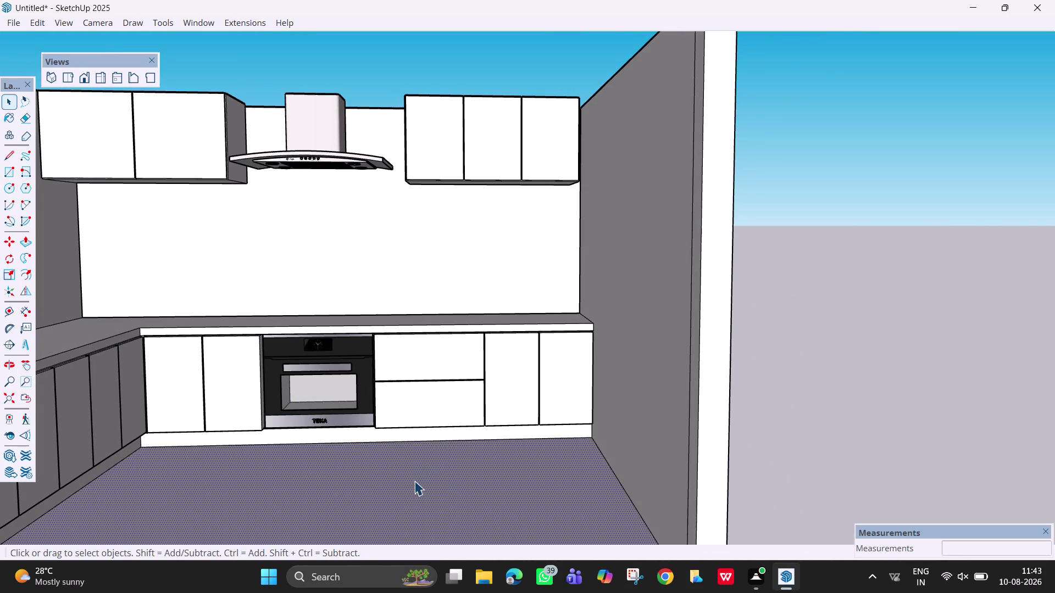
Orbit from an angled view to a top-down view over the cabinets.
scroll(down, 3)
middle_drag(391, 414, 325, 417)
scroll(down, 3)
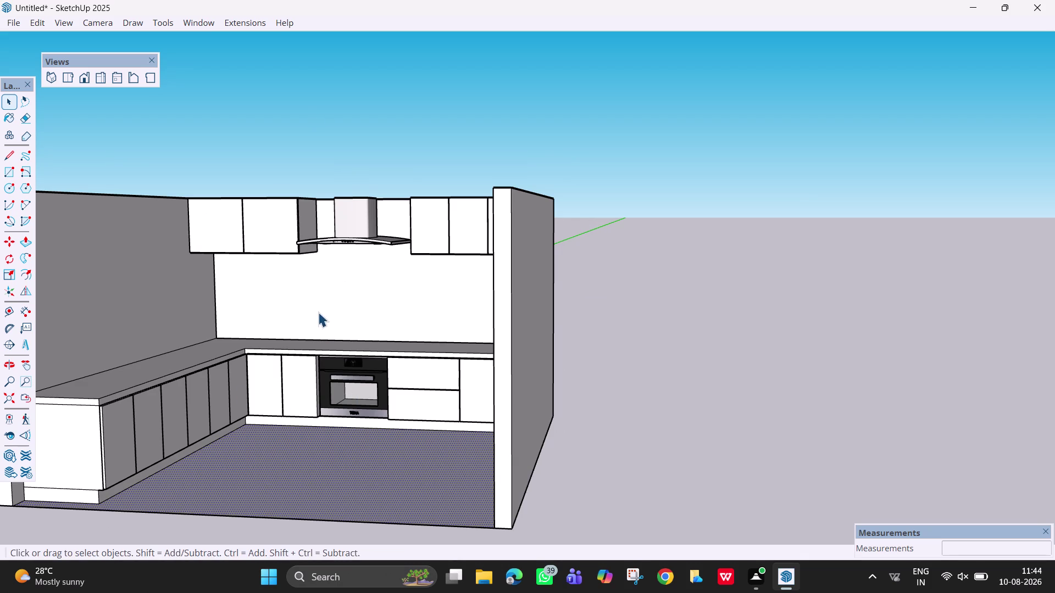
scroll(down, 3)
scroll(up, 3)
middle_drag(357, 350, 468, 435)
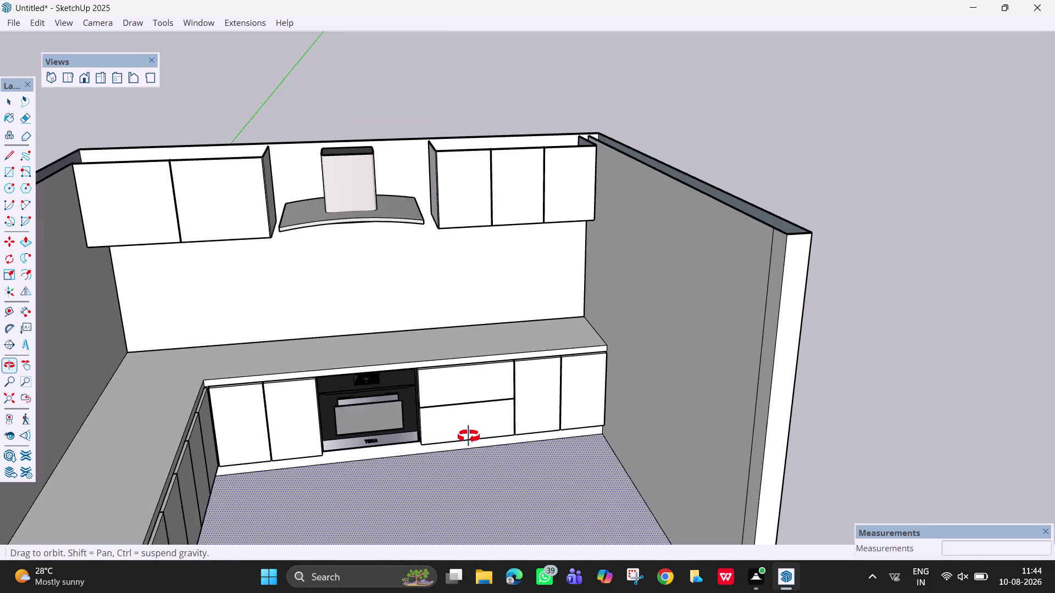
middle_drag(468, 435, 478, 448)
scroll(down, 3)
middle_drag(441, 271, 491, 493)
middle_drag(419, 290, 471, 400)
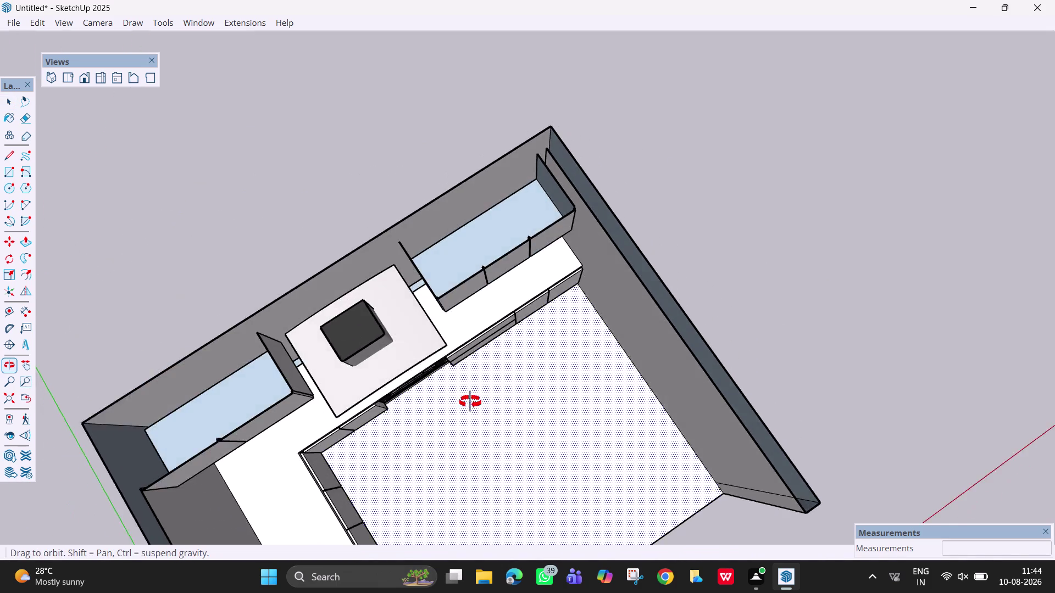
middle_drag(471, 400, 284, 183)
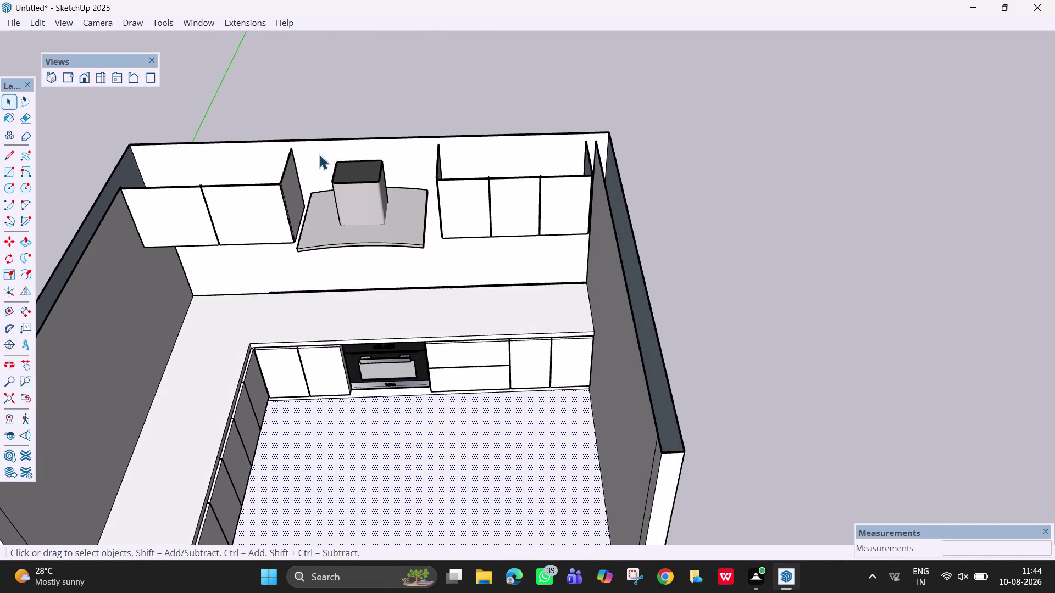
middle_drag(534, 192, 483, 313)
Swing the view over the back wall and lower it to the walls' exterior side.
text(e)
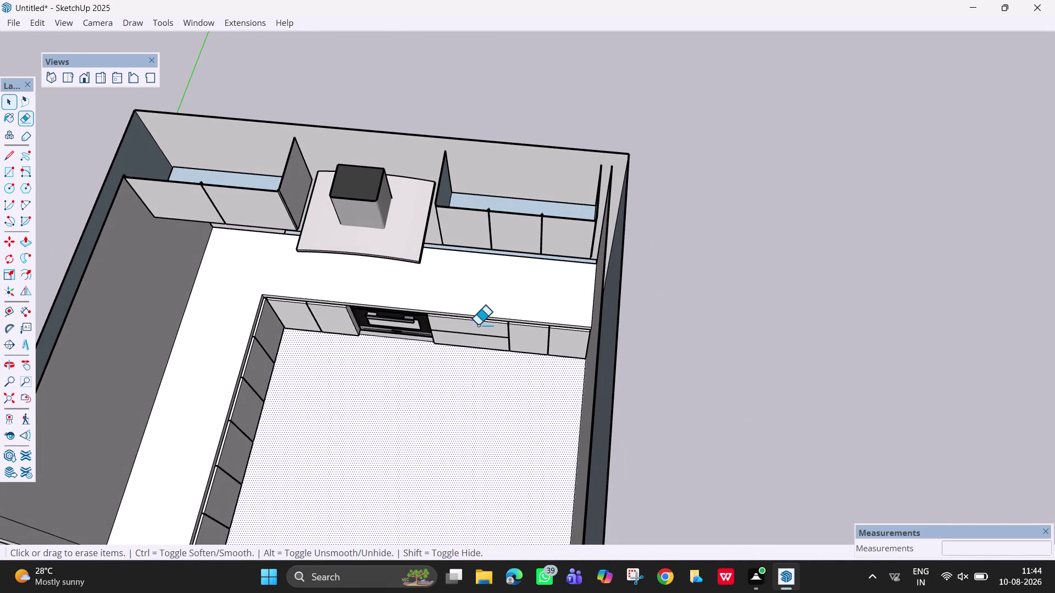
text(r)
middle_drag(504, 247, 497, 473)
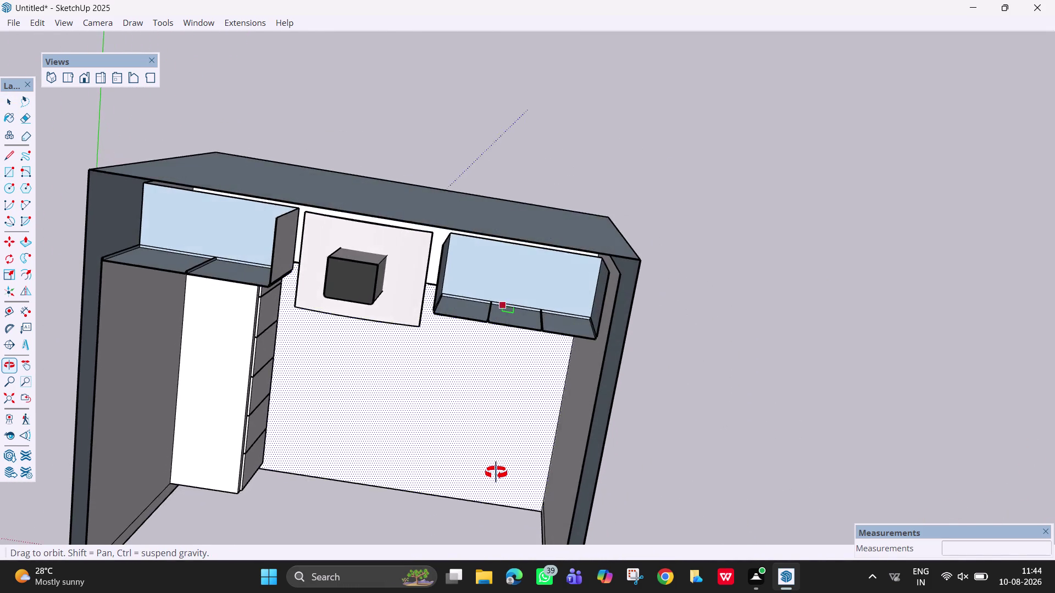
middle_drag(496, 473, 456, 437)
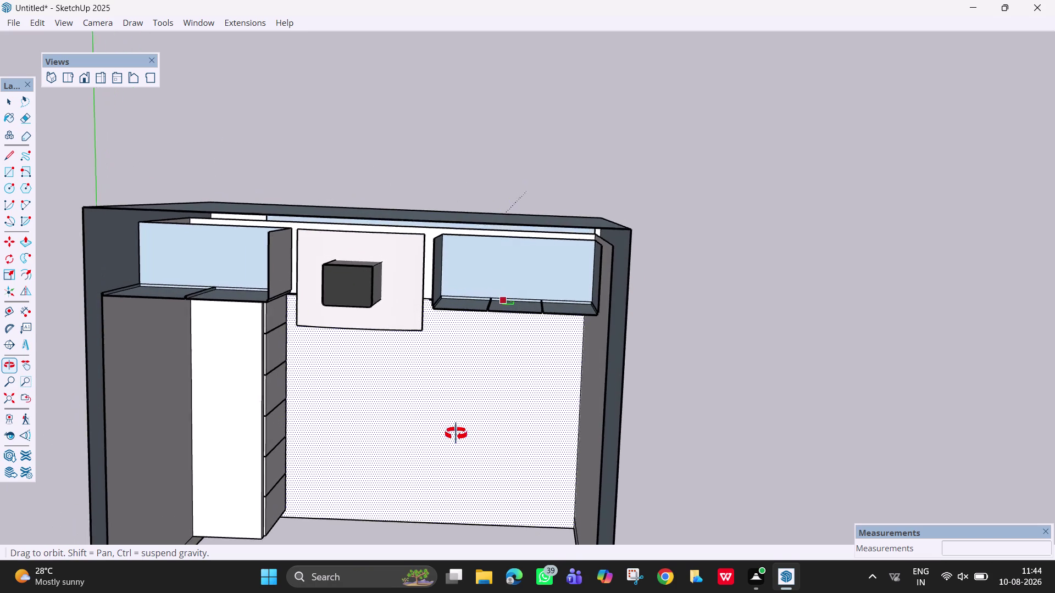
middle_drag(456, 437, 503, 0)
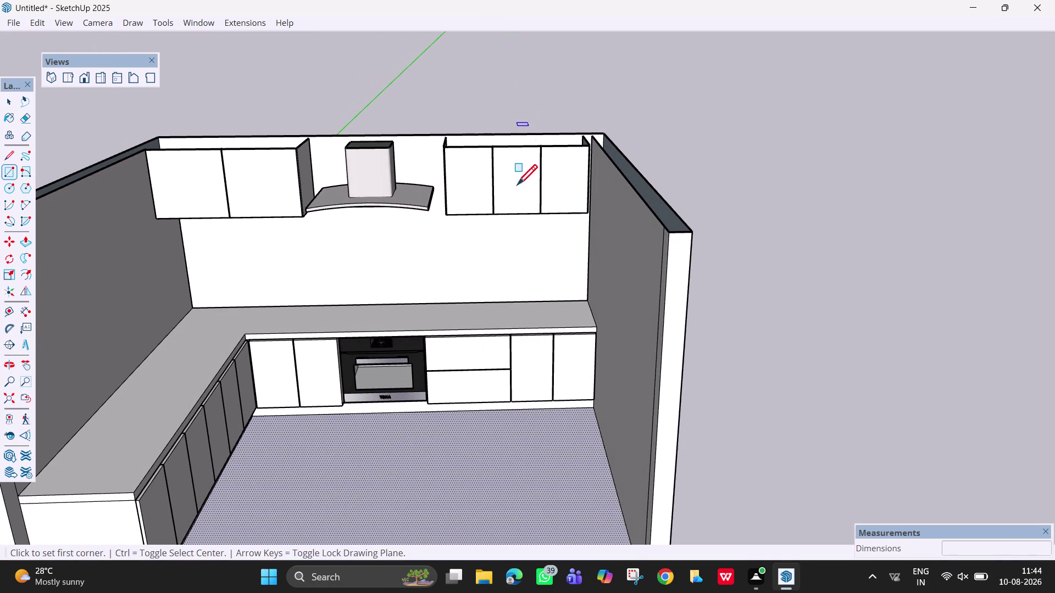
middle_drag(514, 227, 544, 243)
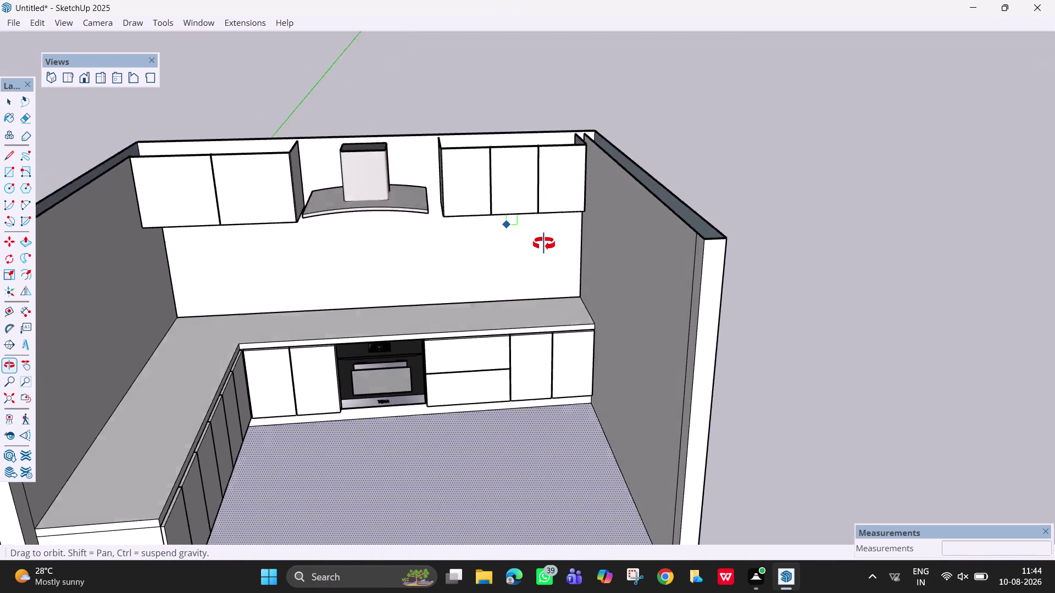
middle_drag(544, 243, 580, 592)
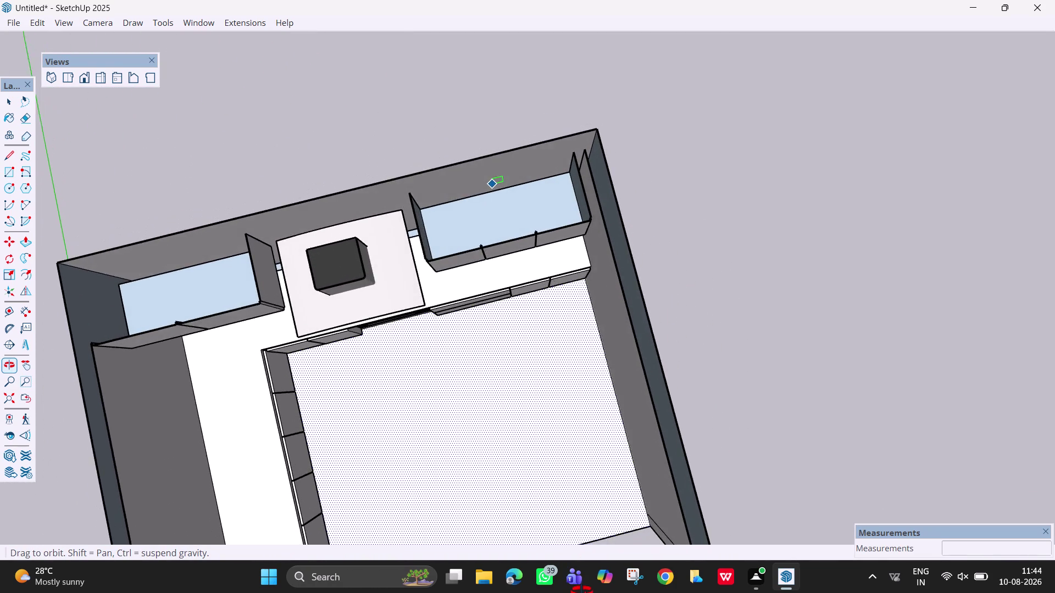
middle_drag(580, 592, 565, 578)
middle_drag(477, 296, 582, 353)
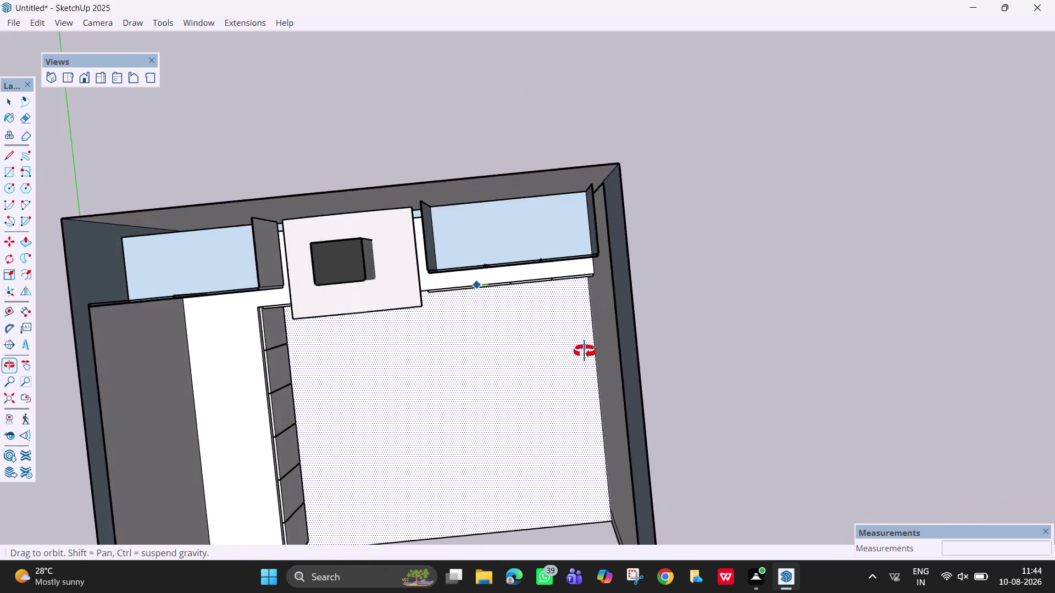
middle_drag(582, 353, 540, 341)
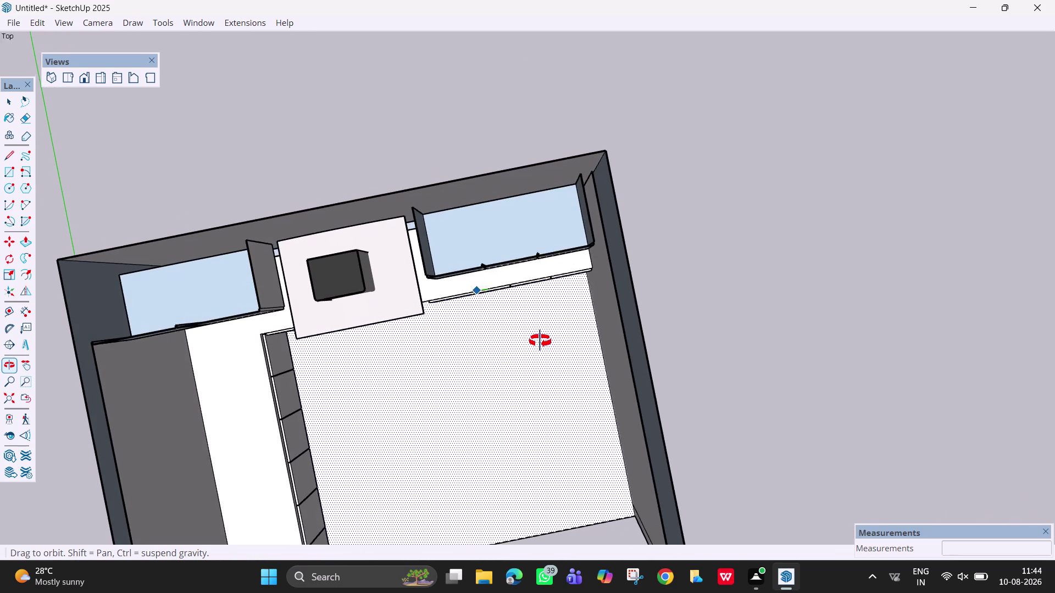
middle_drag(540, 341, 568, 395)
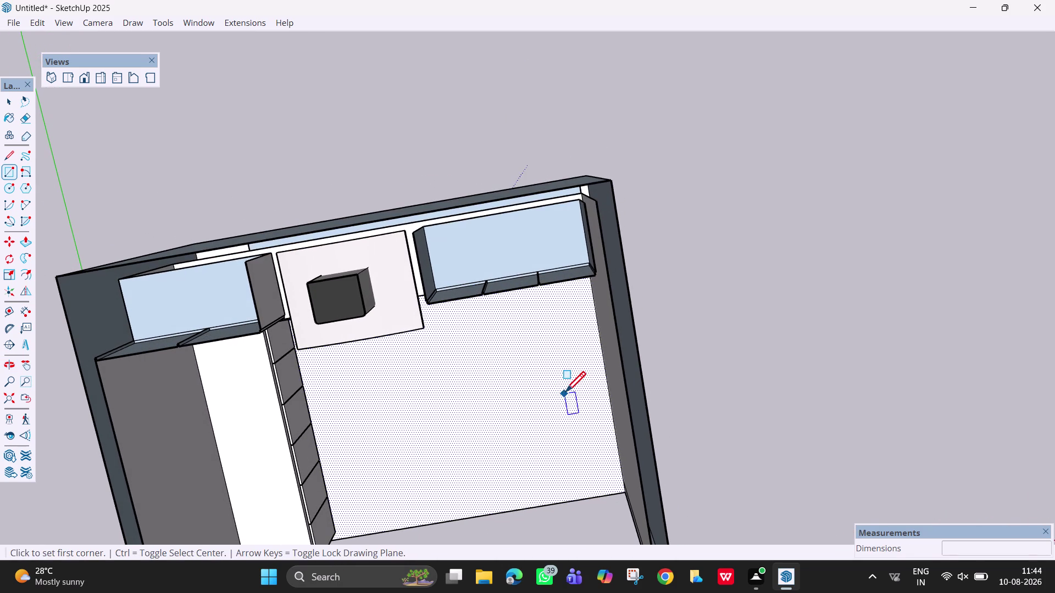
middle_drag(515, 360, 586, 288)
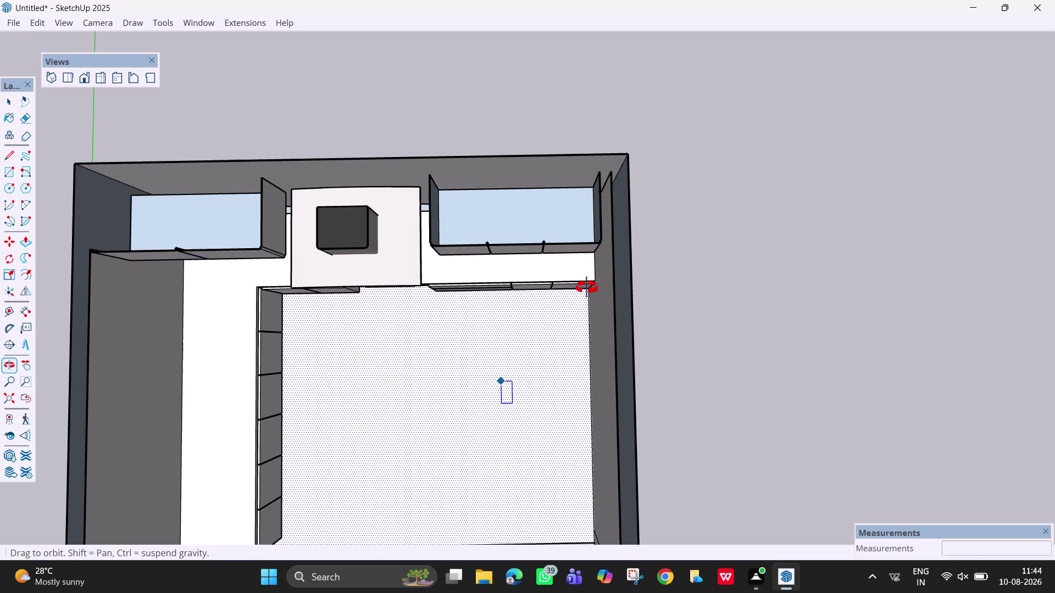
middle_drag(587, 288, 577, 152)
middle_drag(523, 231, 737, 311)
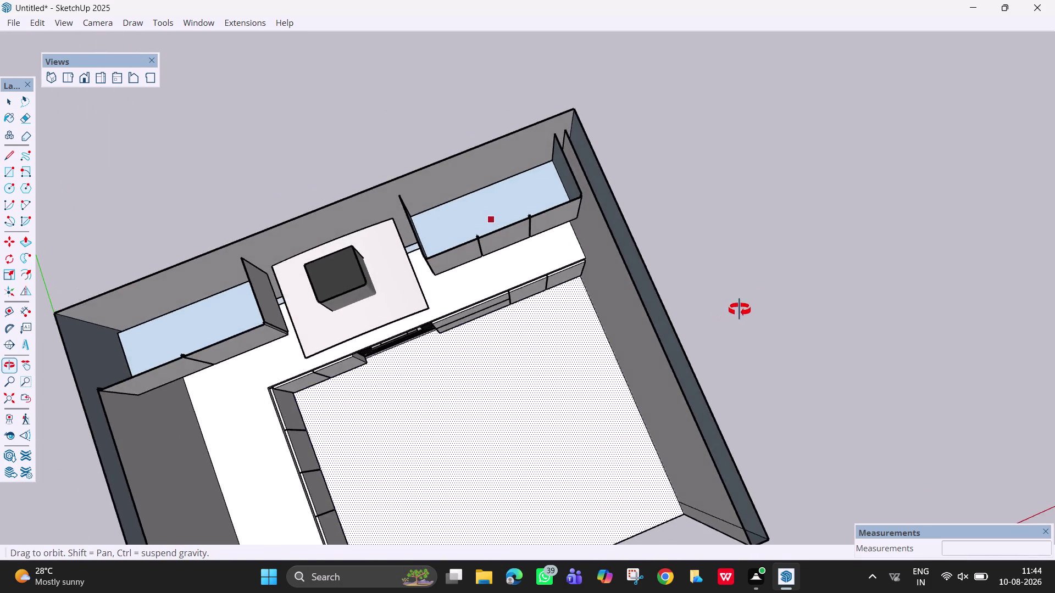
middle_drag(737, 311, 752, 301)
middle_drag(382, 417, 721, 318)
middle_drag(445, 478, 662, 346)
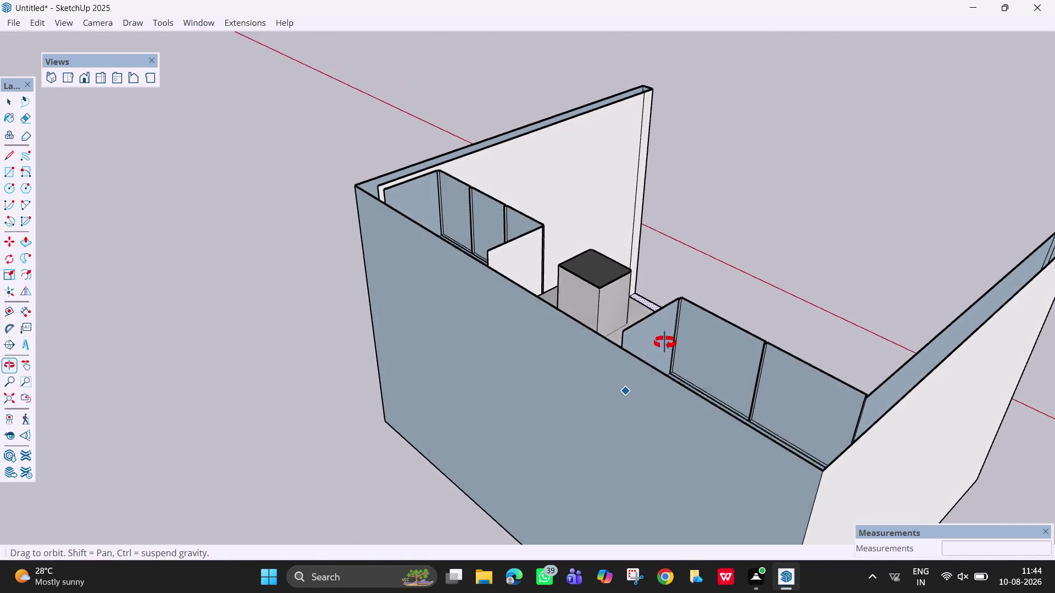
middle_drag(662, 347, 668, 338)
Return to Select and close the Edit menu without choosing a command.
key(space)
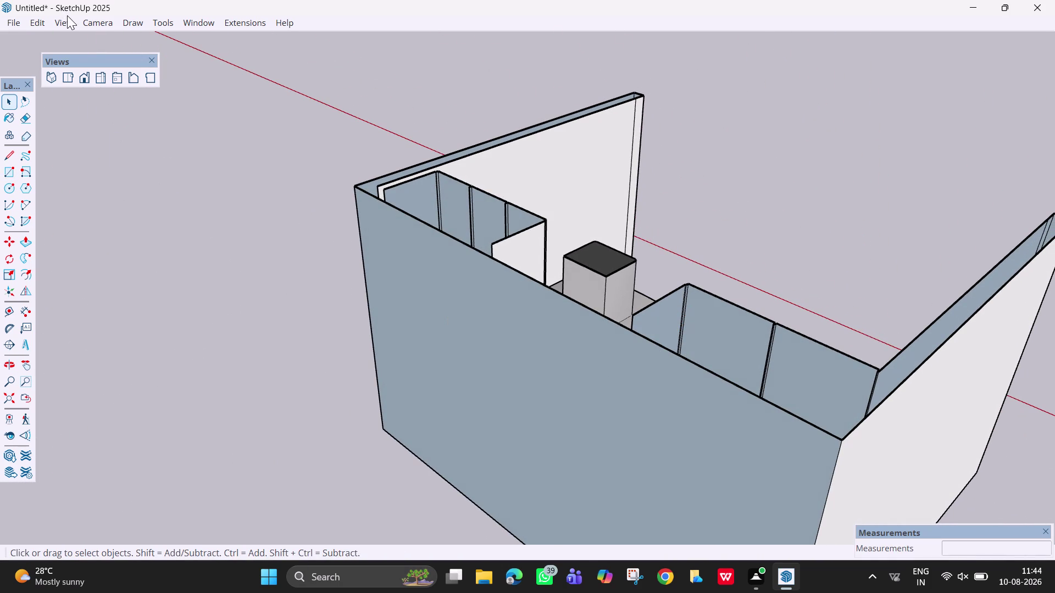
click(68, 30)
click(51, 20)
click(41, 20)
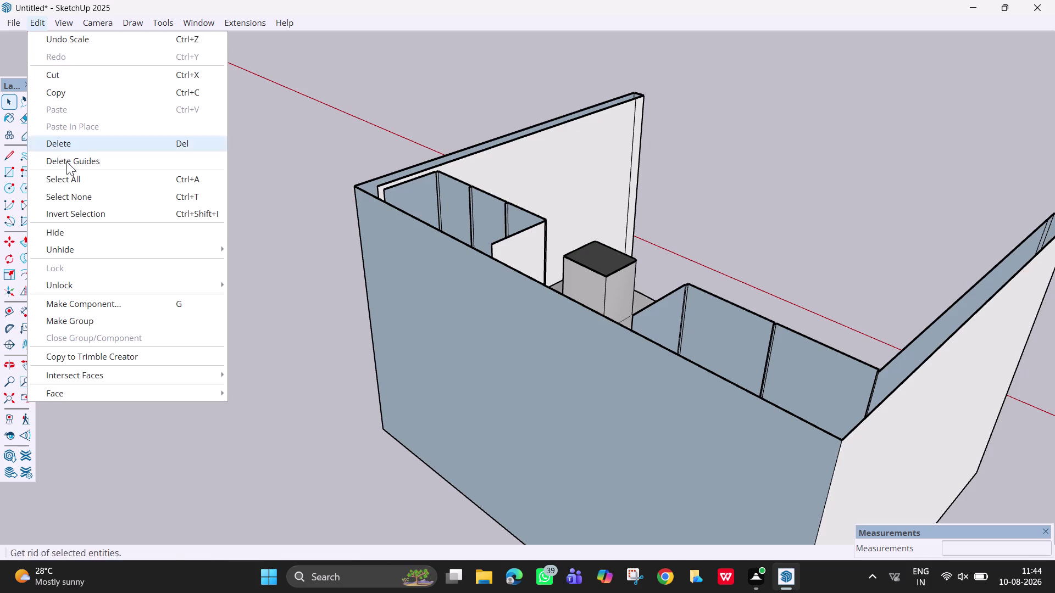
click(75, 246)
click(259, 288)
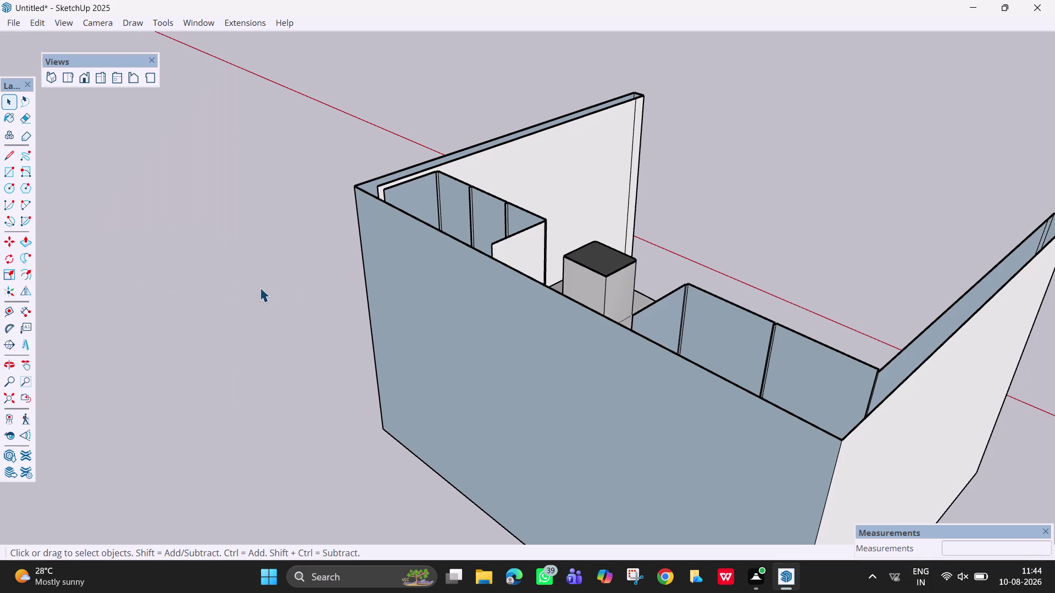
Check the outer back wall face's area, then orbit to the kitchen front.
middle_drag(569, 240, 263, 344)
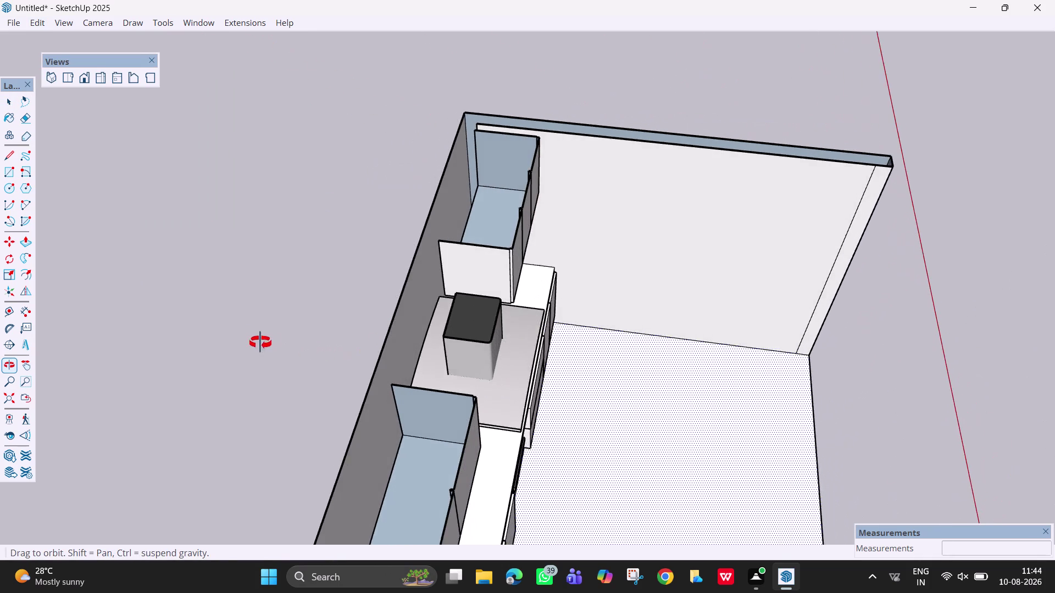
middle_drag(263, 344, 249, 337)
middle_drag(415, 291, 777, 183)
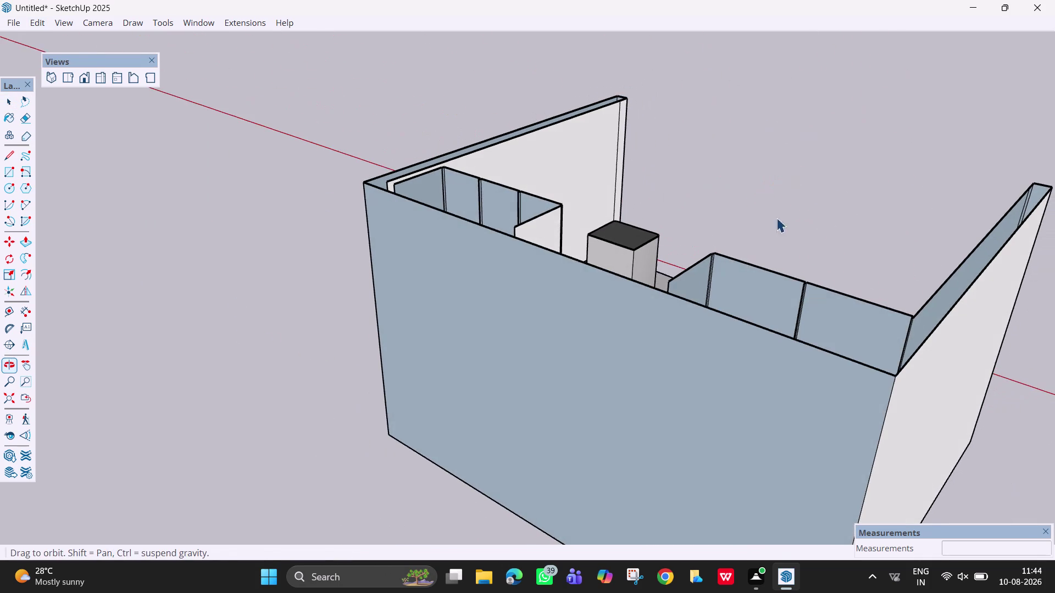
click(570, 447)
right_click(569, 447)
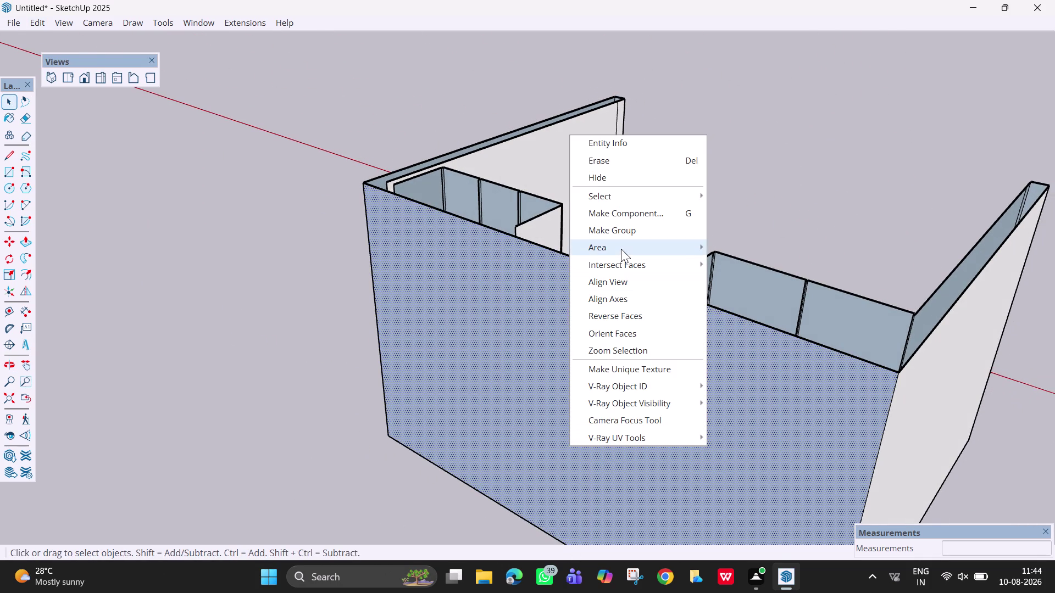
click(622, 181)
scroll(down, 3)
middle_drag(490, 418, 666, 334)
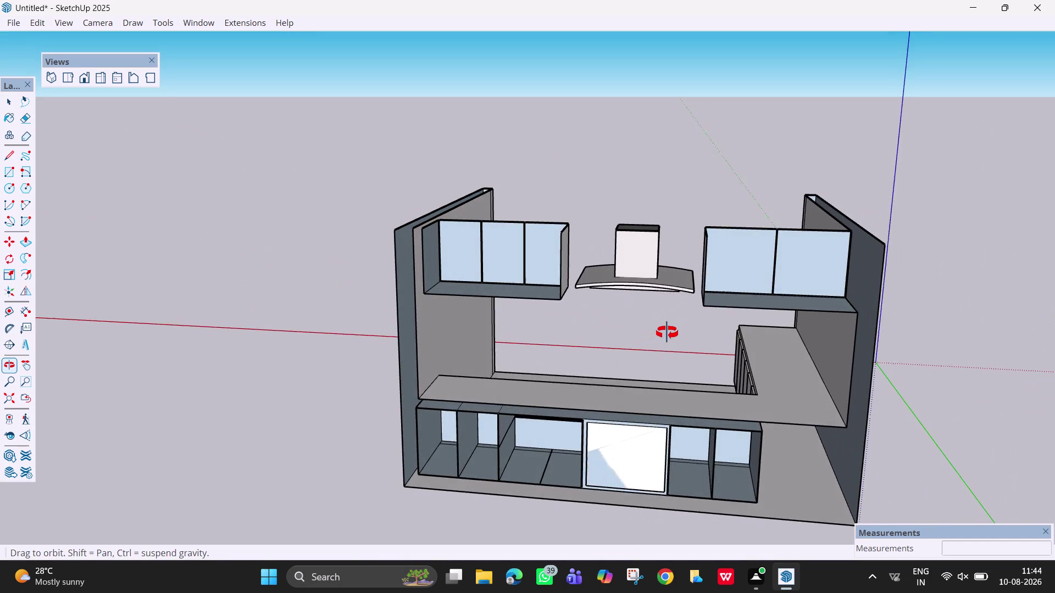
middle_drag(666, 333, 673, 333)
Start a rectangle at the left wall's top corner, then cancel it.
key(r)
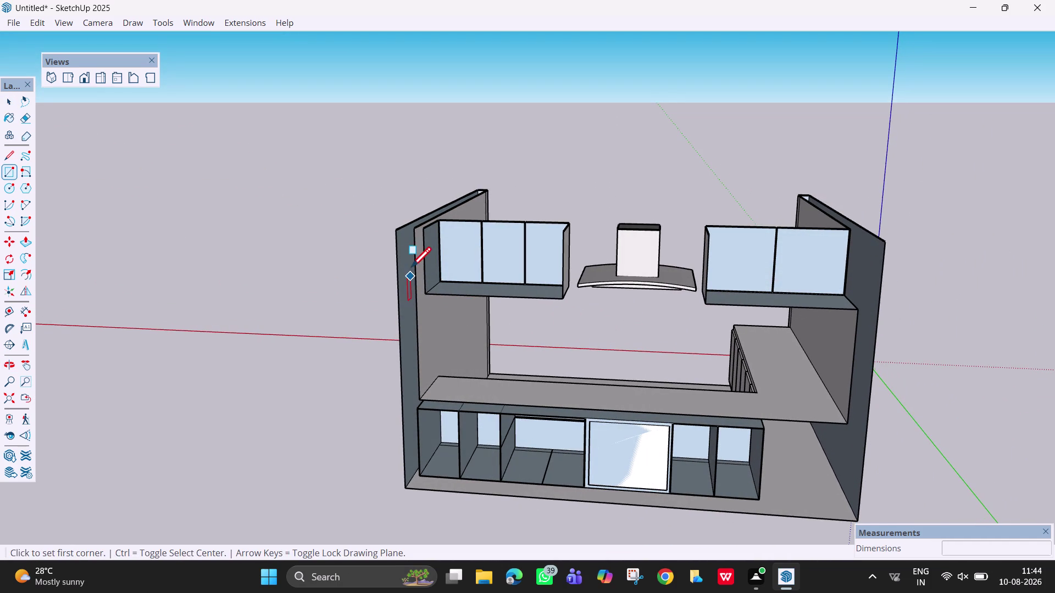
click(415, 229)
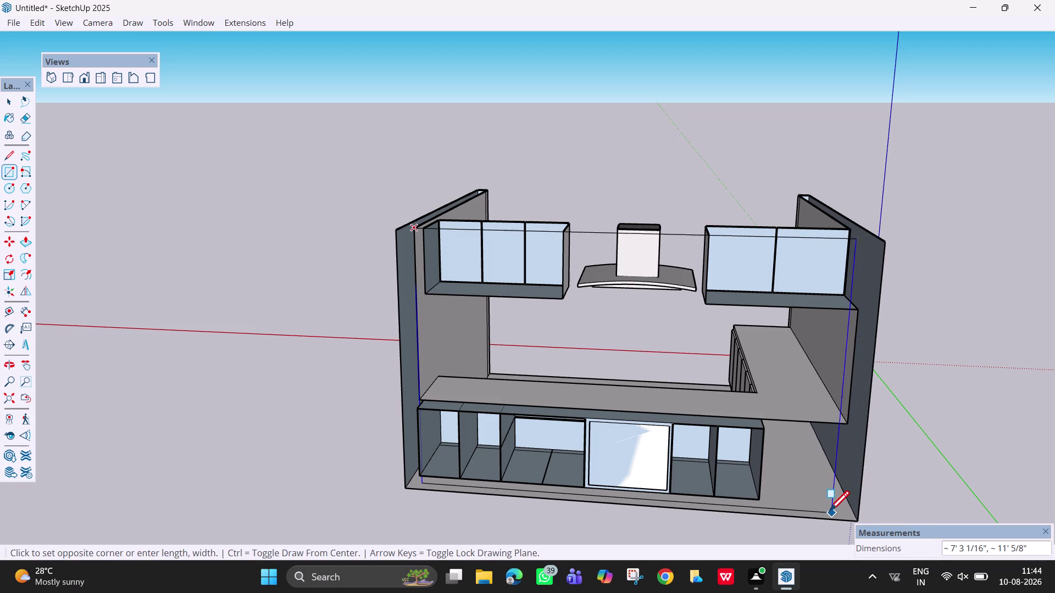
key(Escape)
scroll(down, 3)
Orbit around the kitchen toward the right wall.
middle_drag(846, 325, 773, 387)
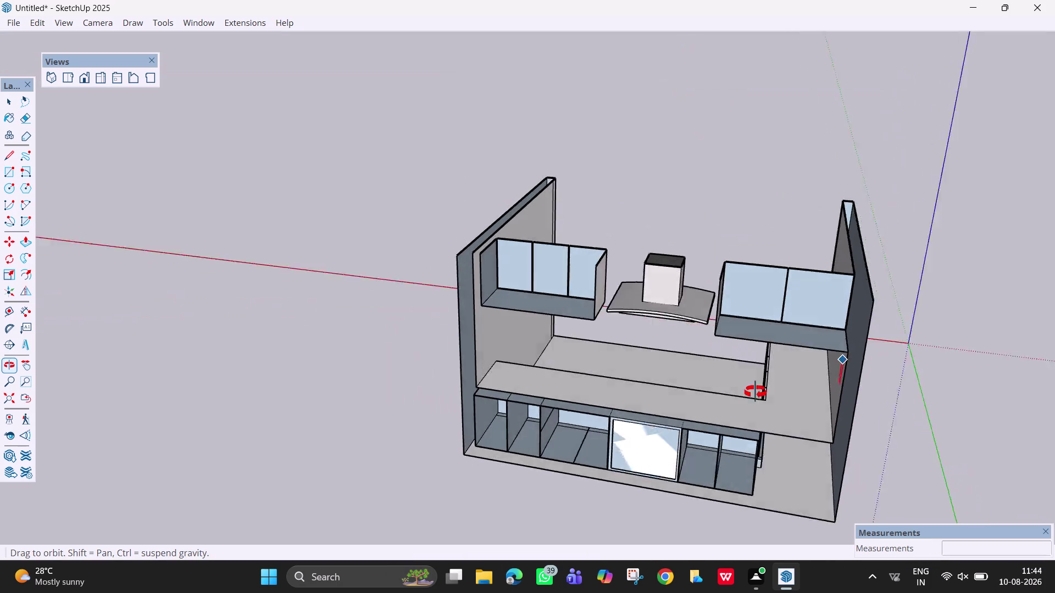
middle_drag(773, 386, 668, 389)
scroll(down, 3)
scroll(down, 3)
middle_drag(686, 426, 741, 428)
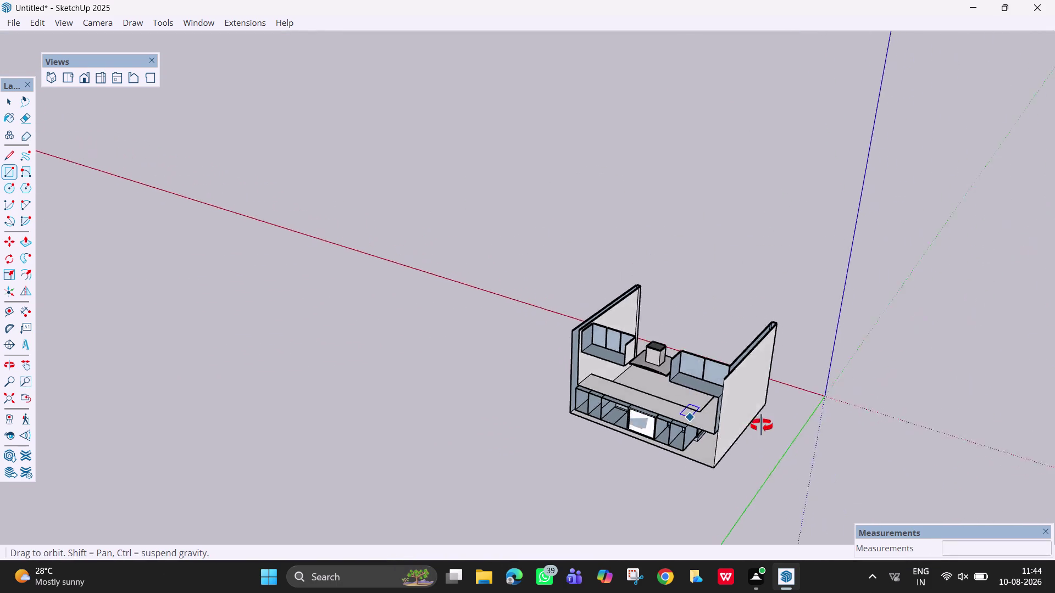
middle_drag(741, 428, 786, 418)
middle_drag(762, 402, 756, 394)
Zoom and level the view onto the right-hand floor corner.
scroll(up, 3)
middle_drag(733, 497, 832, 484)
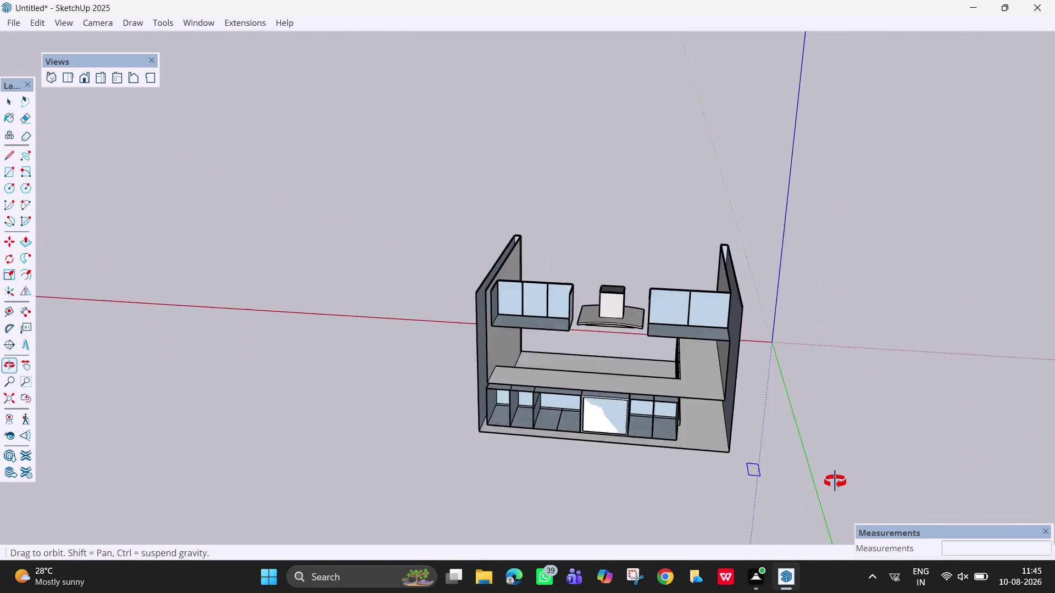
middle_drag(832, 484, 860, 524)
scroll(up, 3)
middle_drag(705, 394, 677, 302)
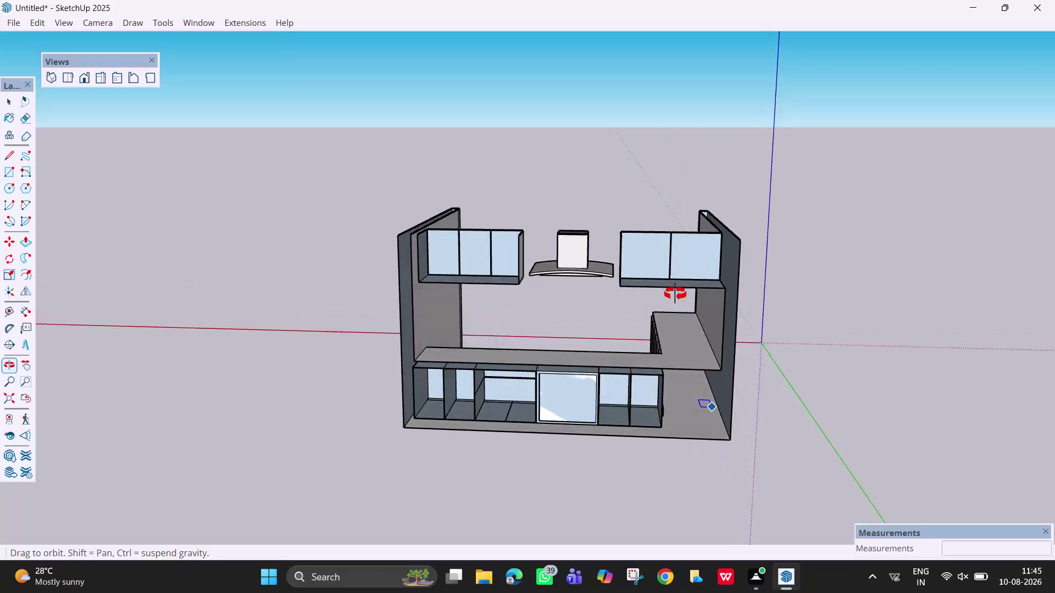
middle_drag(677, 302, 668, 253)
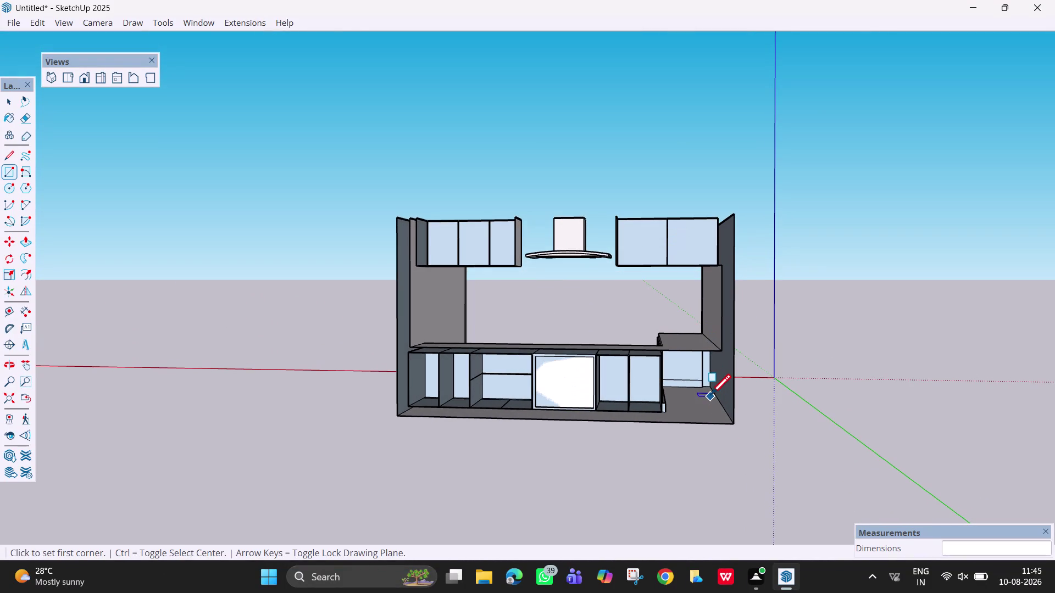
scroll(up, 3)
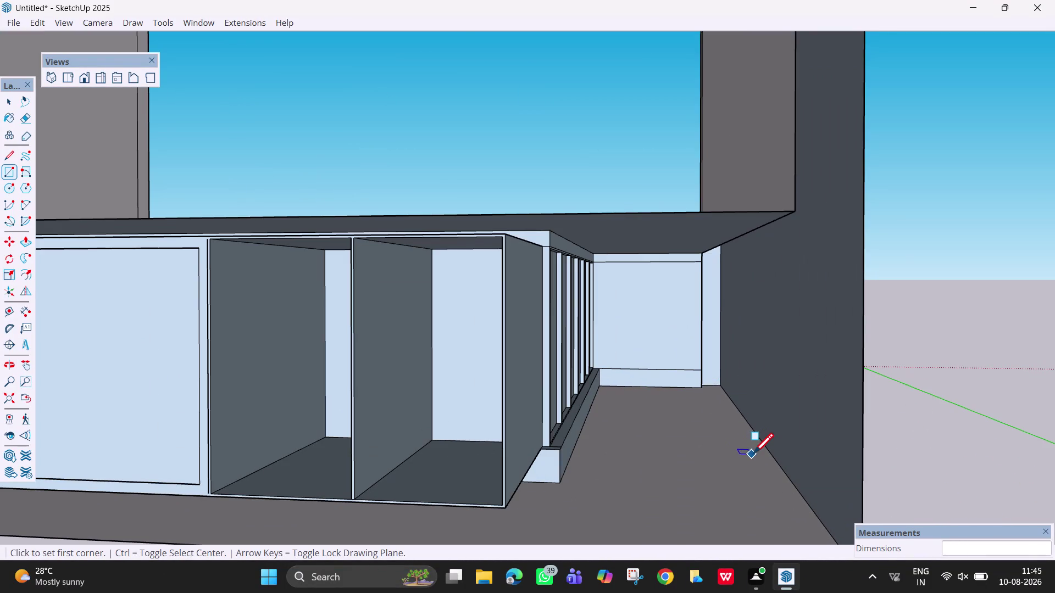
scroll(down, 3)
Turn on Back Edges (K) so hidden edges show as dashed lines.
text(t)
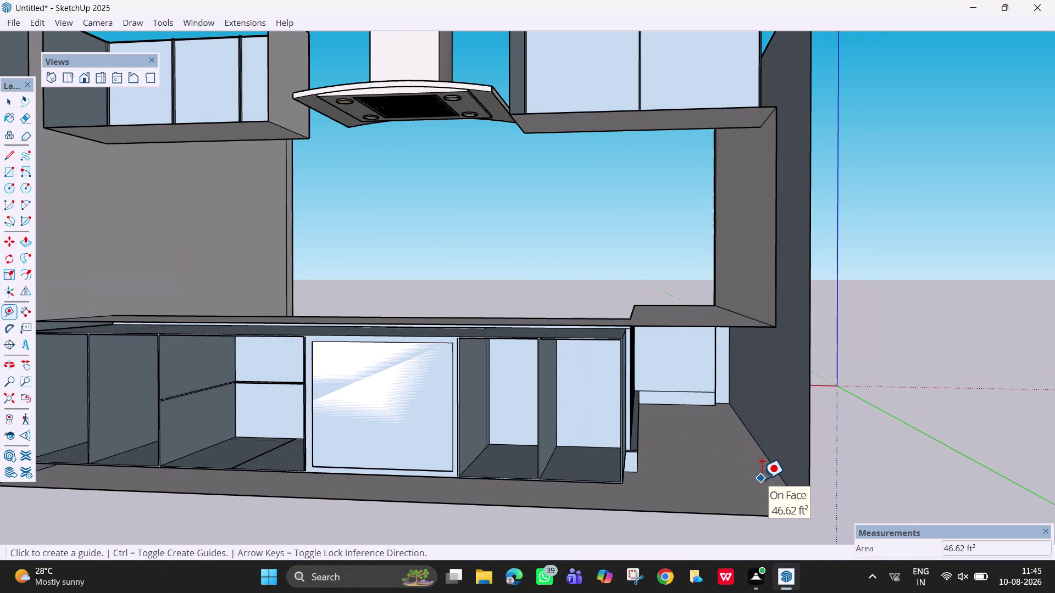
text(k)
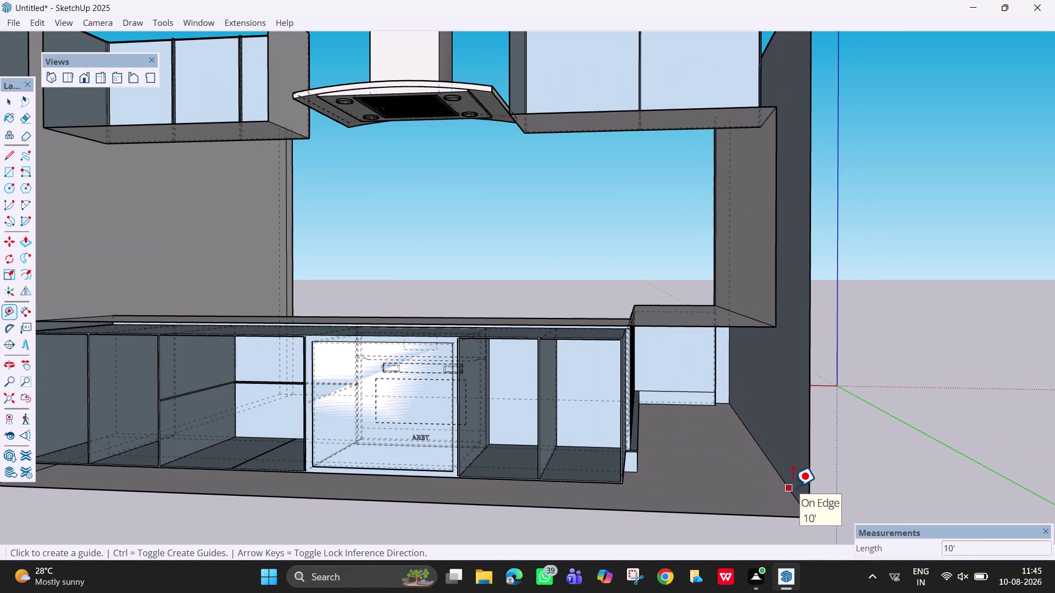
key(Escape)
key(Escape)
scroll(down, 3)
middle_drag(759, 432, 758, 449)
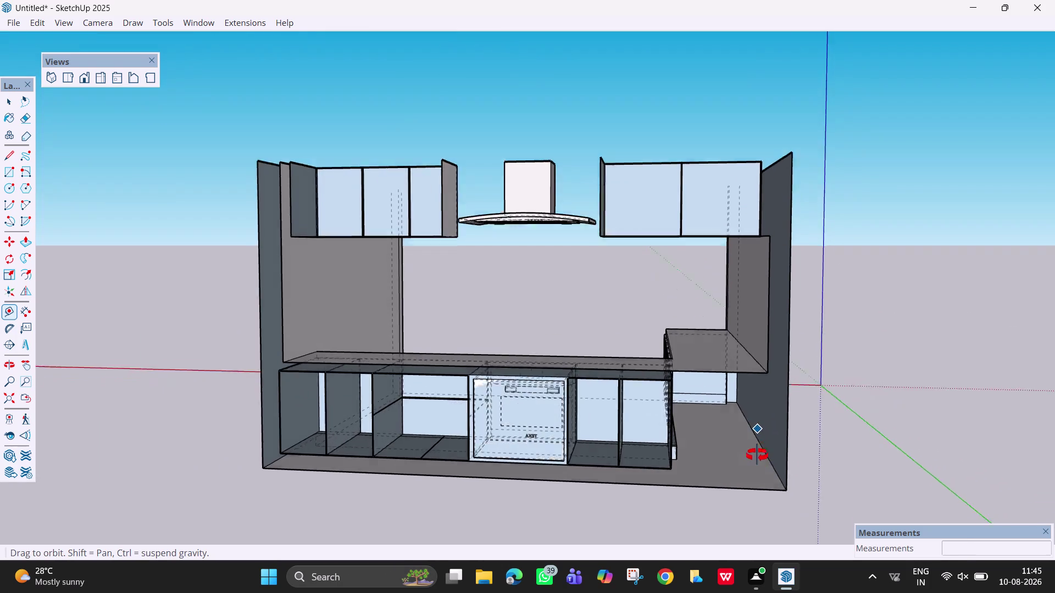
middle_drag(758, 449, 711, 498)
Cancel the stray typed command and return to the Select tool.
text(t)
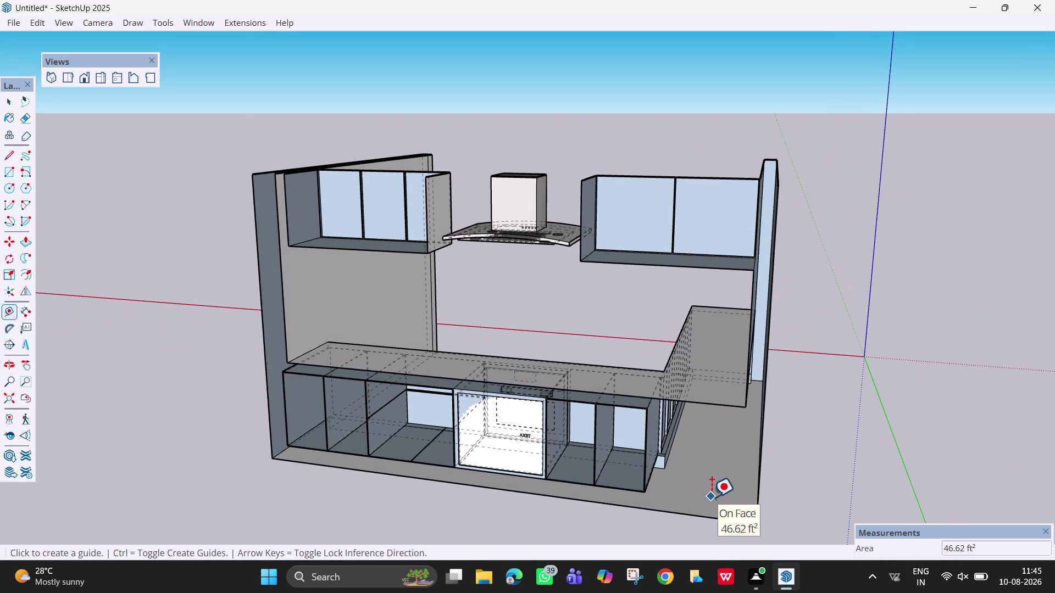
text(etr)
key(Escape)
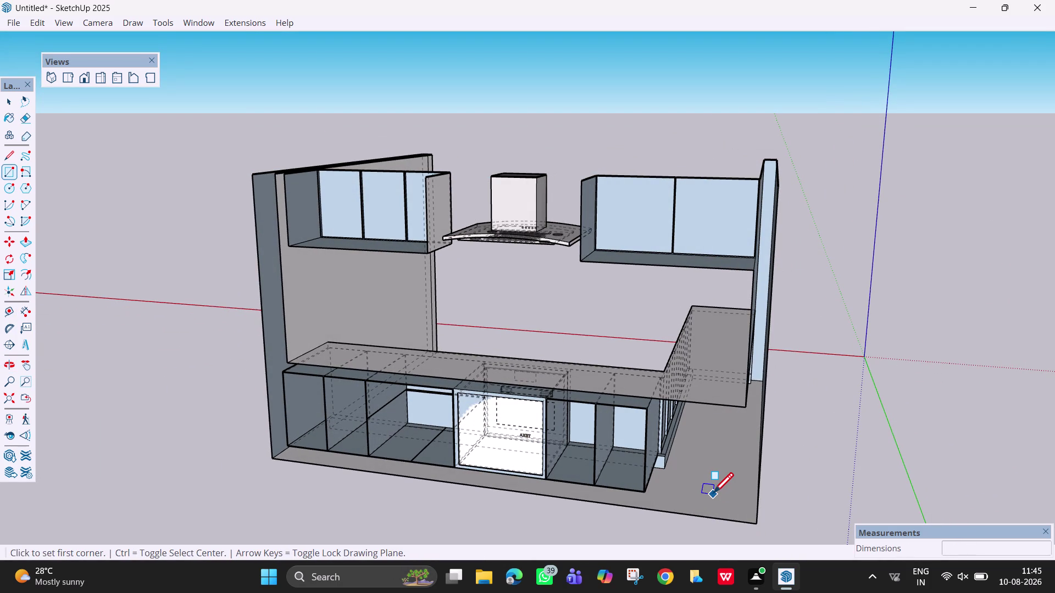
key(space)
middle_drag(732, 478, 828, 437)
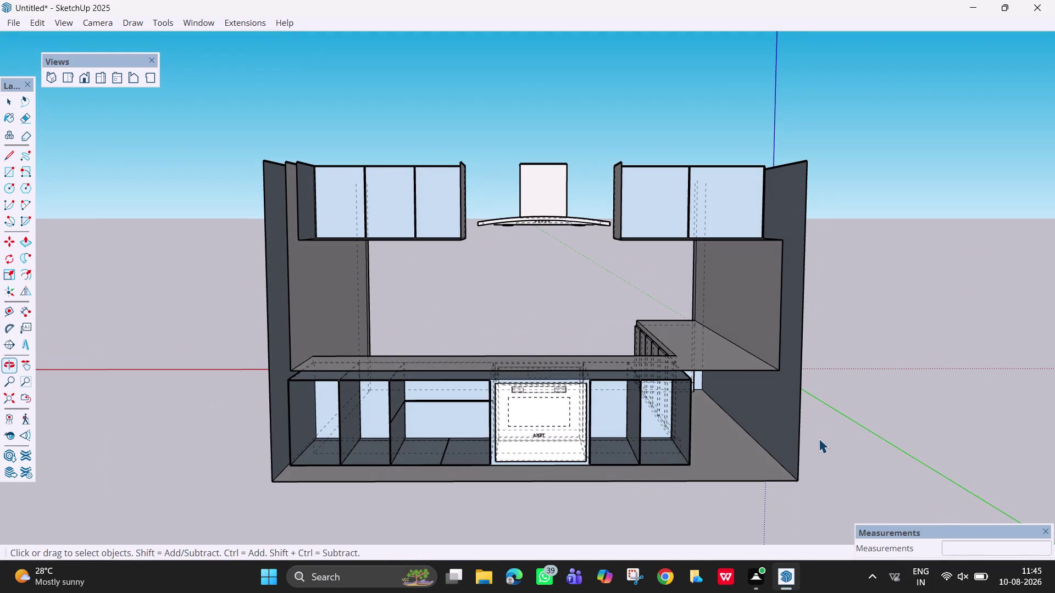
Place a tape-measure guide 4.5 off the right wall's floor edge.
key(t)
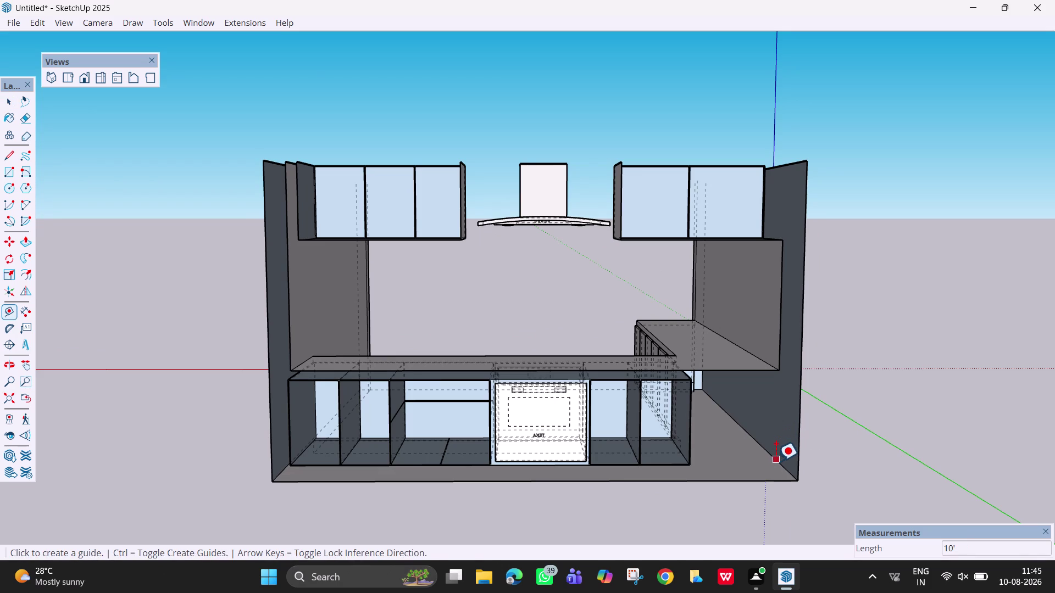
click(775, 462)
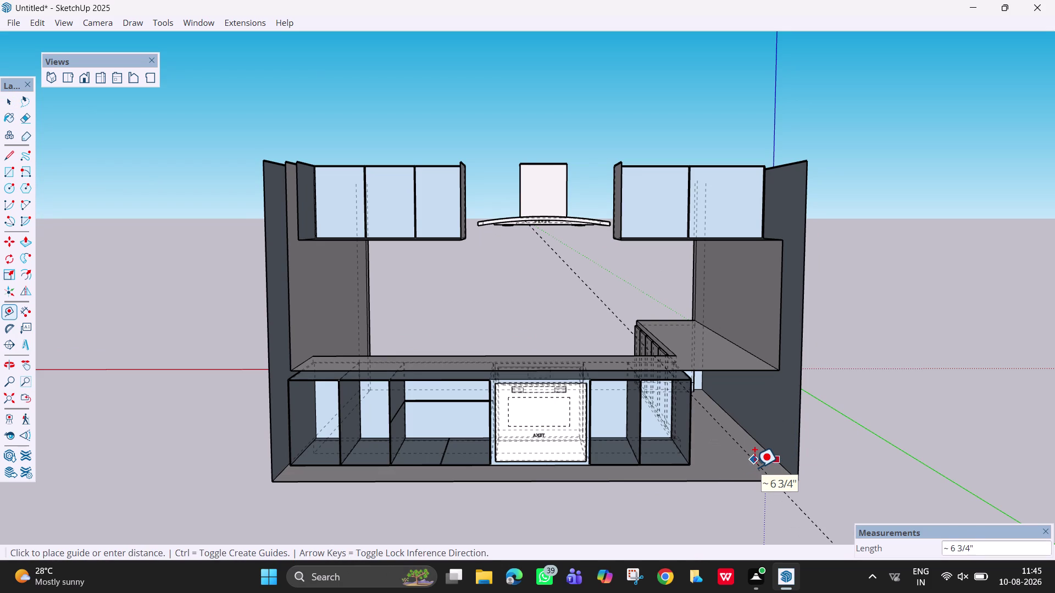
text(4.5)
key(Return)
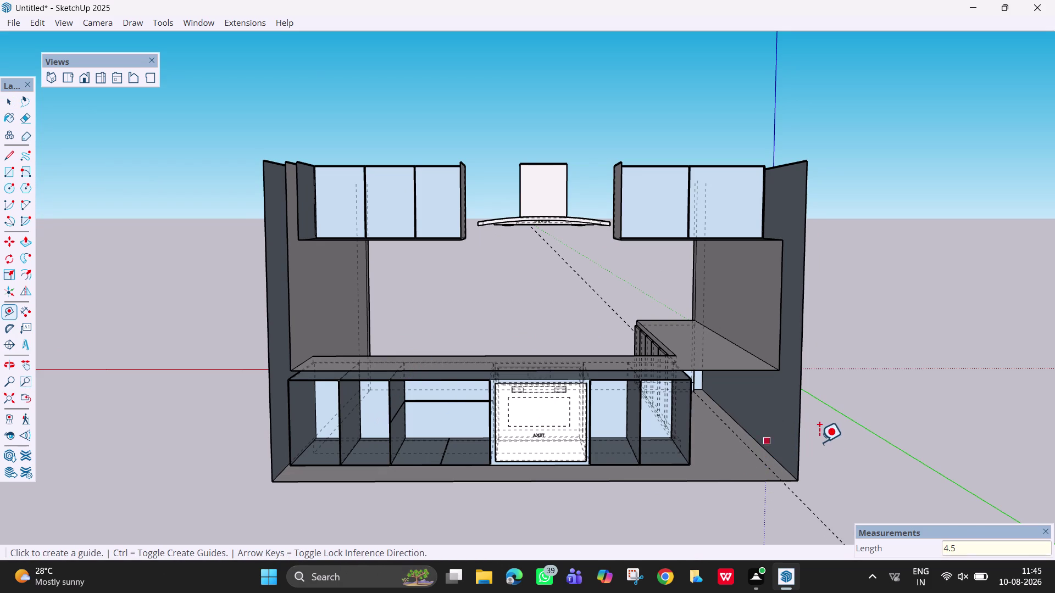
scroll(down, 3)
middle_drag(776, 451, 726, 483)
key(space)
key(r)
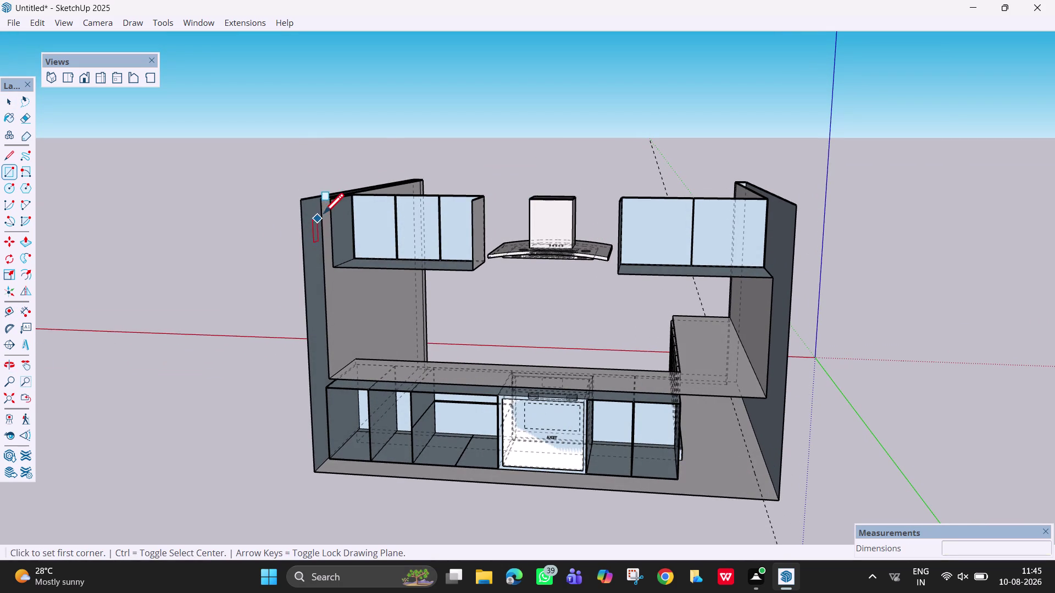
Click rectangle corners from the left wall's top to the right floor area.
click(324, 198)
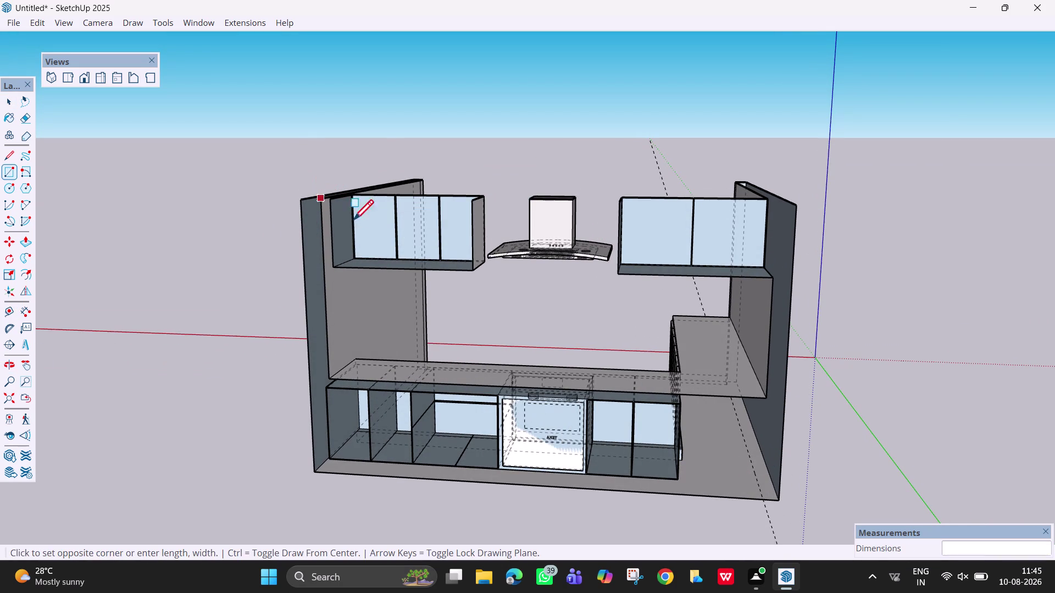
click(763, 501)
scroll(down, 3)
middle_drag(802, 331, 657, 481)
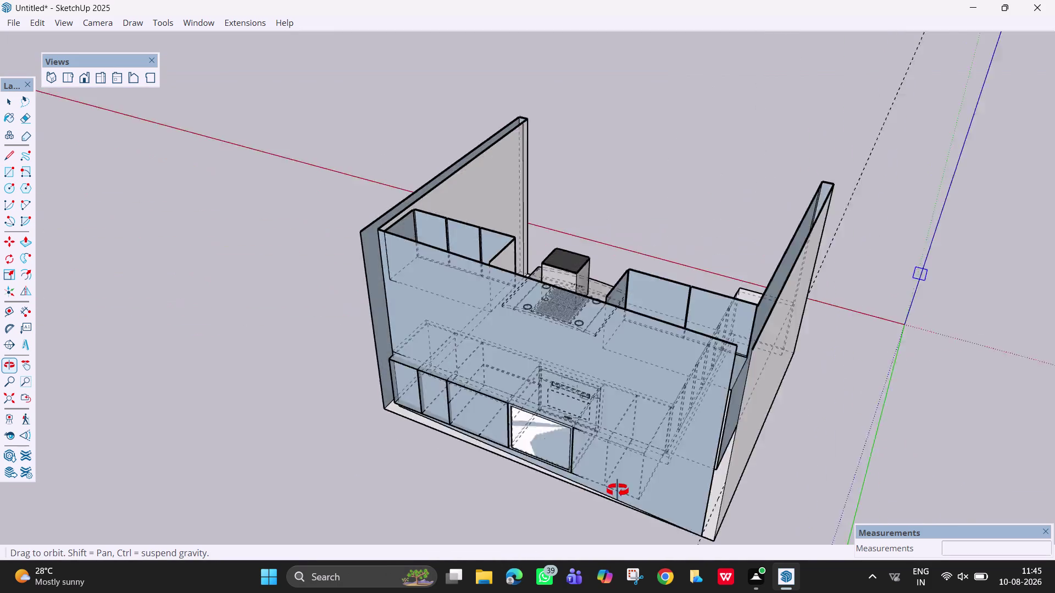
middle_drag(657, 482, 349, 444)
Reveal all hidden objects with Edit > Unhide > All.
key(space)
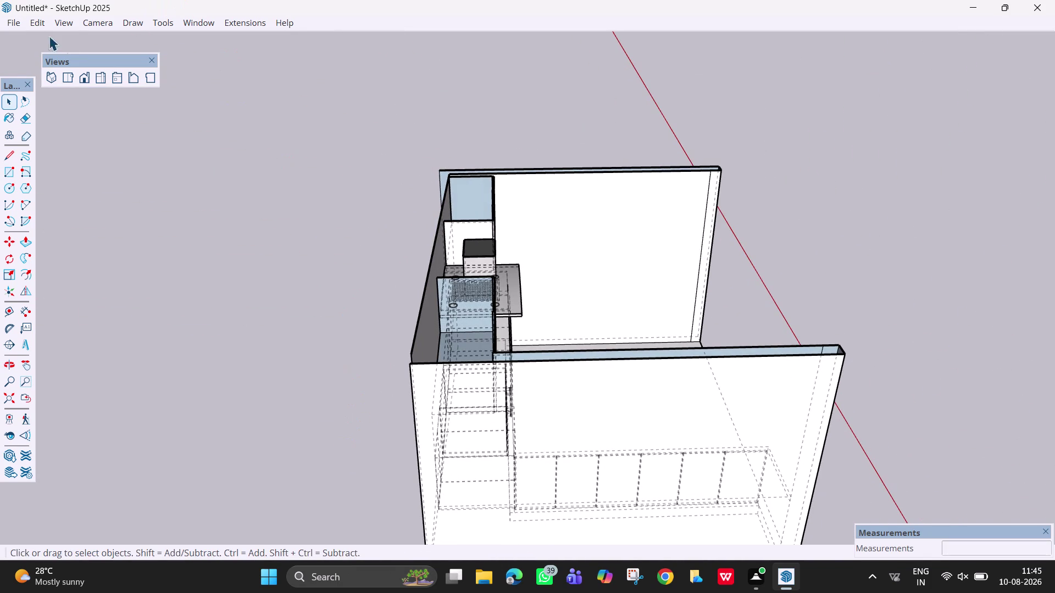
click(73, 23)
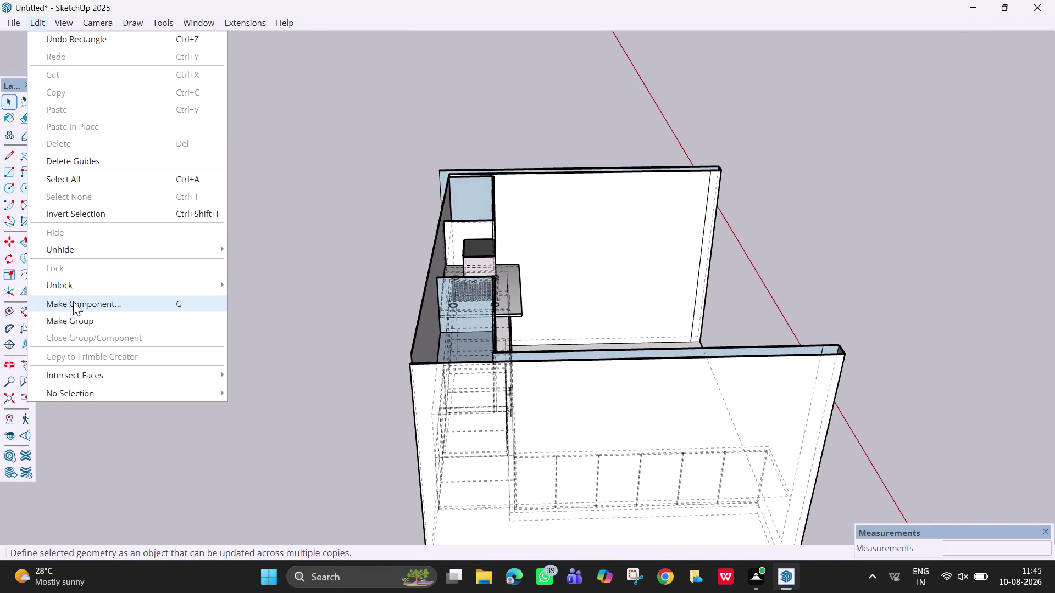
click(86, 246)
click(280, 288)
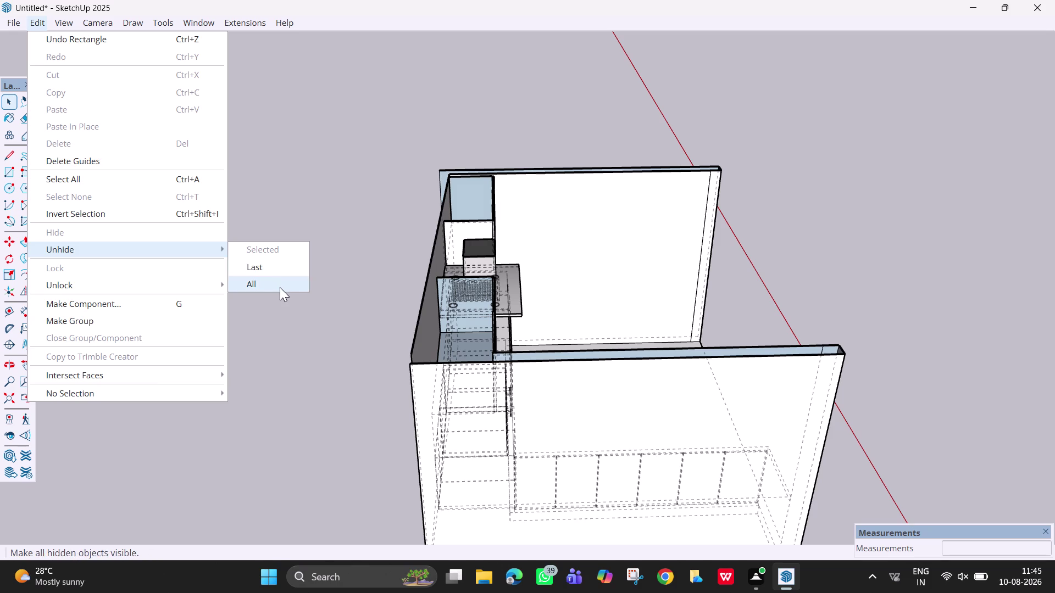
Orbit around the room to inspect the back cabinets, undoing once.
scroll(down, 3)
middle_drag(352, 291, 471, 452)
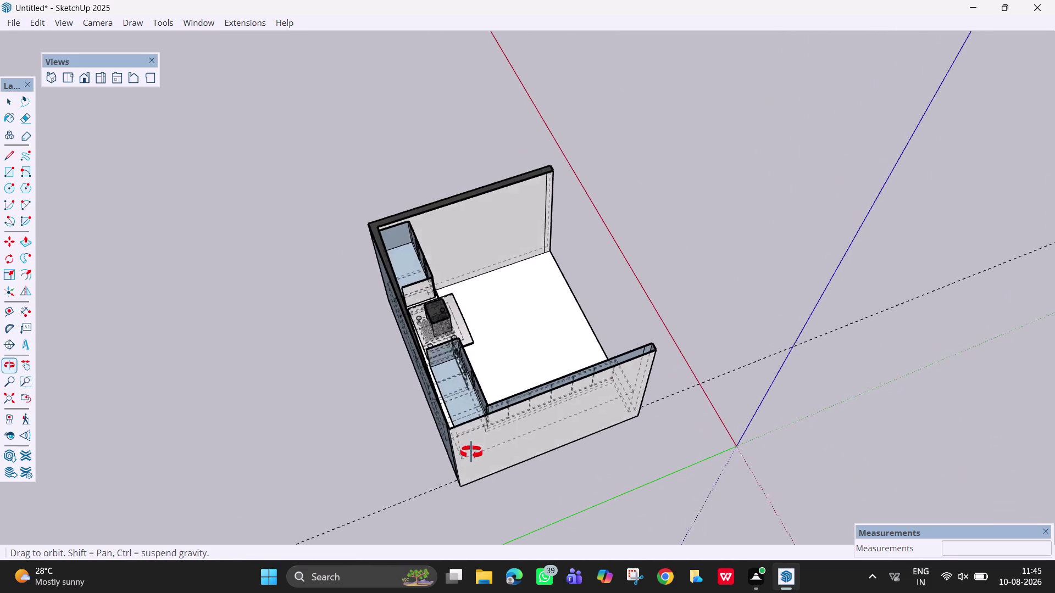
middle_drag(471, 451, 695, 460)
middle_drag(619, 438, 667, 423)
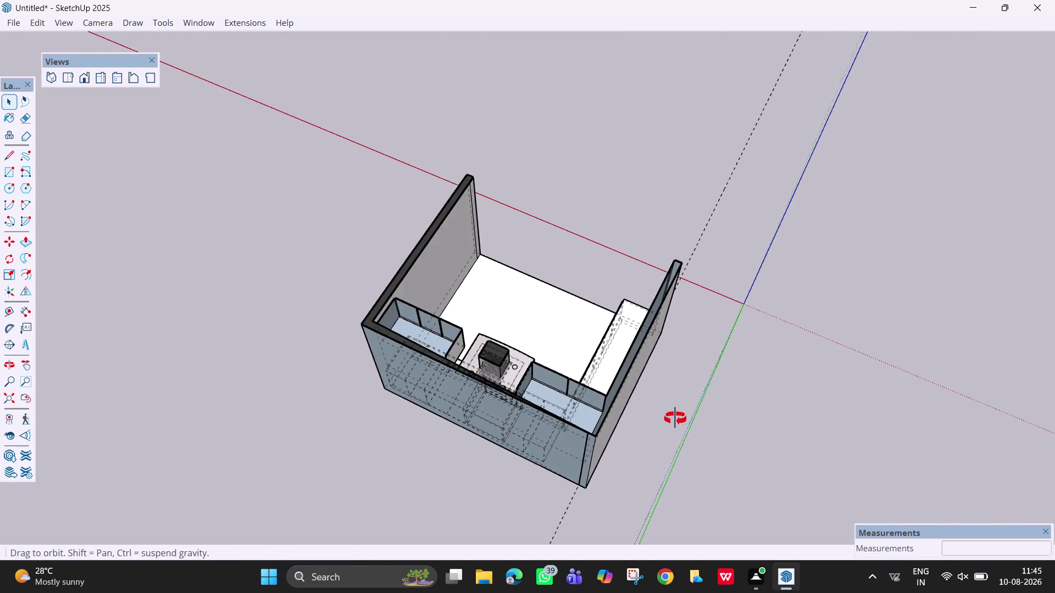
middle_drag(667, 423, 677, 418)
key(ctrl+z)
Undo the see-through face display and close in on the right wall's base corner.
middle_drag(619, 444, 665, 315)
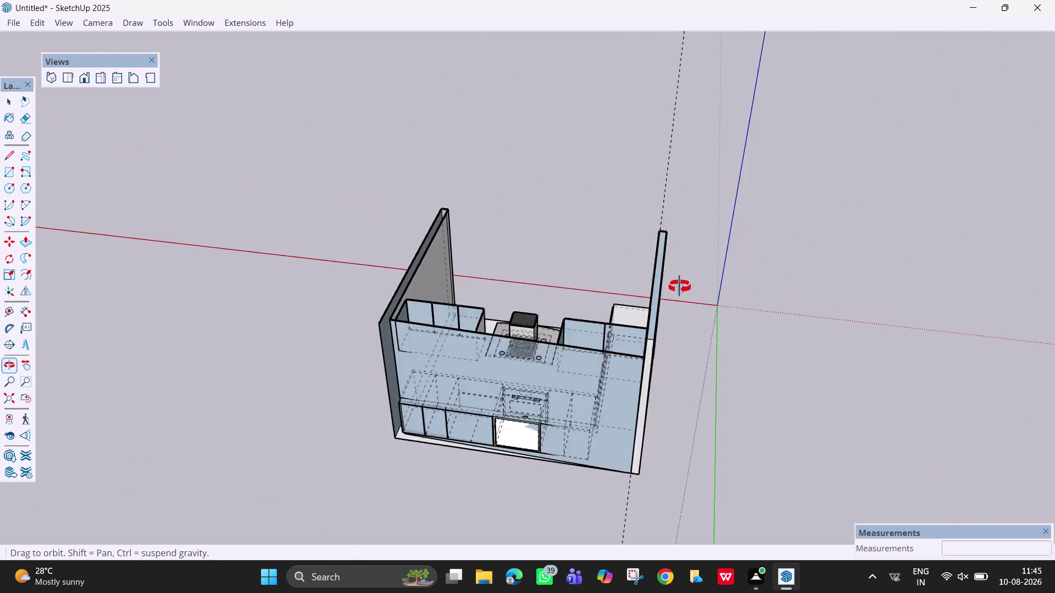
middle_drag(665, 314, 711, 138)
middle_drag(606, 415, 642, 296)
scroll(up, 3)
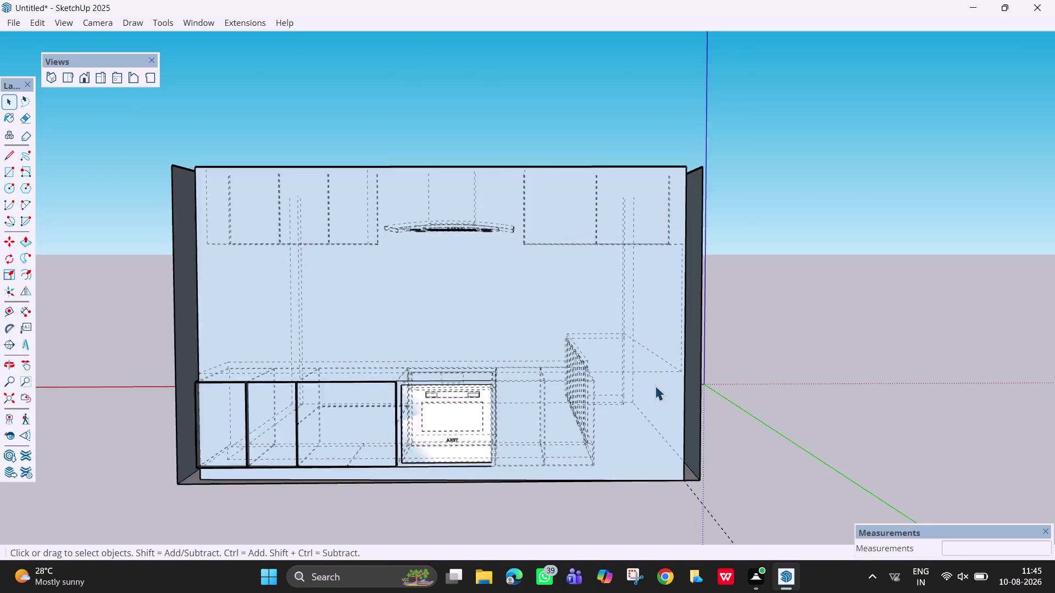
middle_drag(655, 385, 654, 441)
key(ctrl+z)
scroll(up, 3)
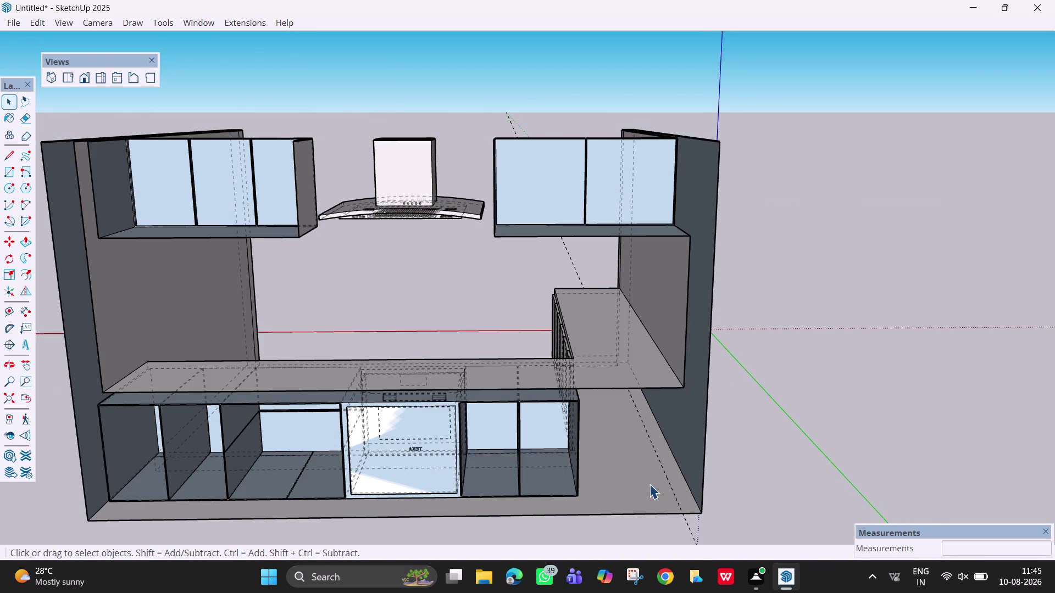
middle_drag(650, 484, 695, 481)
Place a 4.5 guide inward from the room's base edge at the right wall.
key(t)
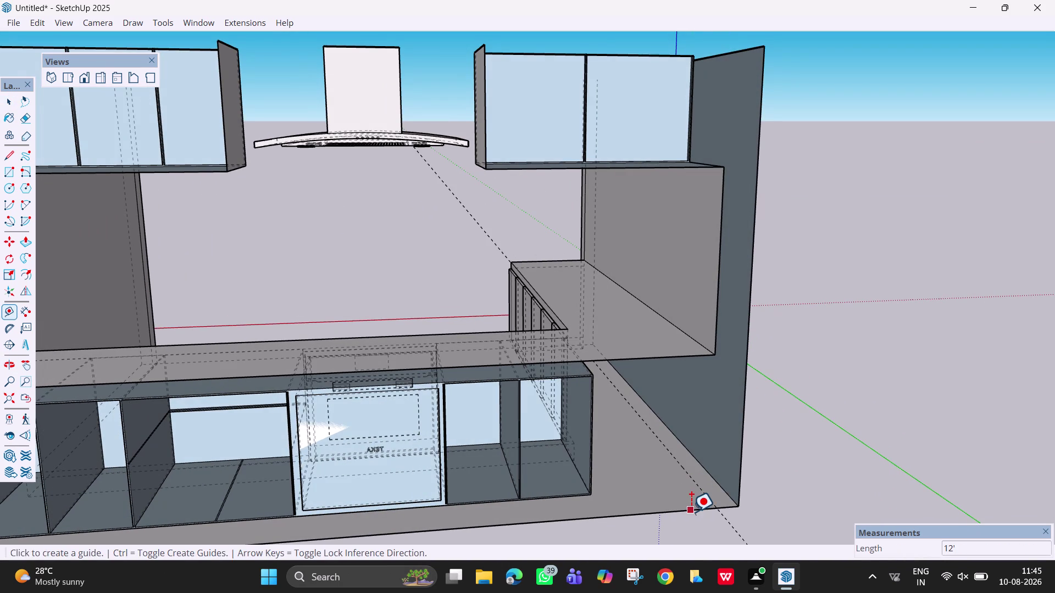
click(691, 511)
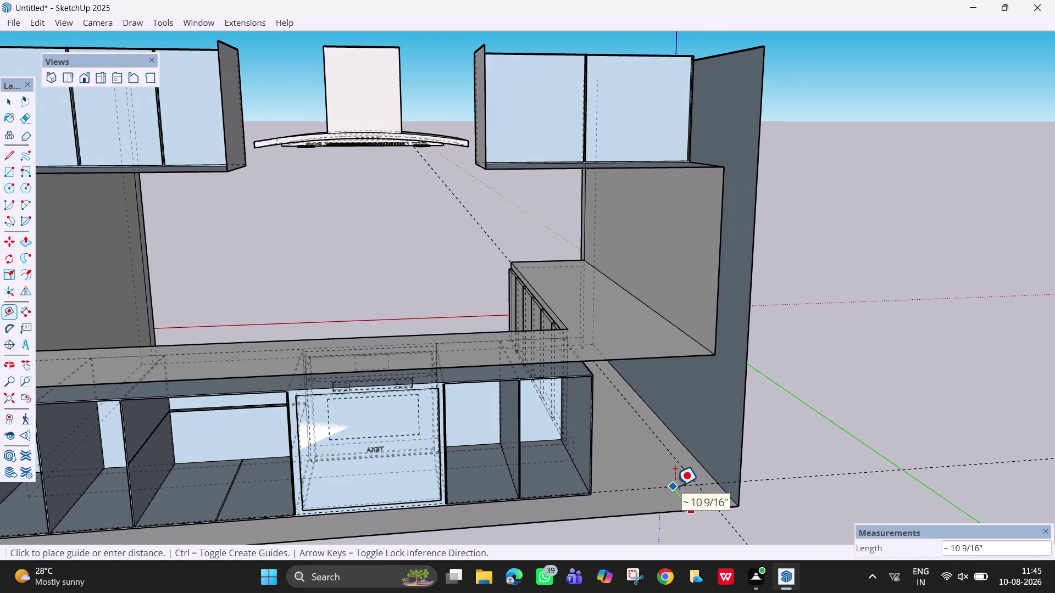
text(4.5)
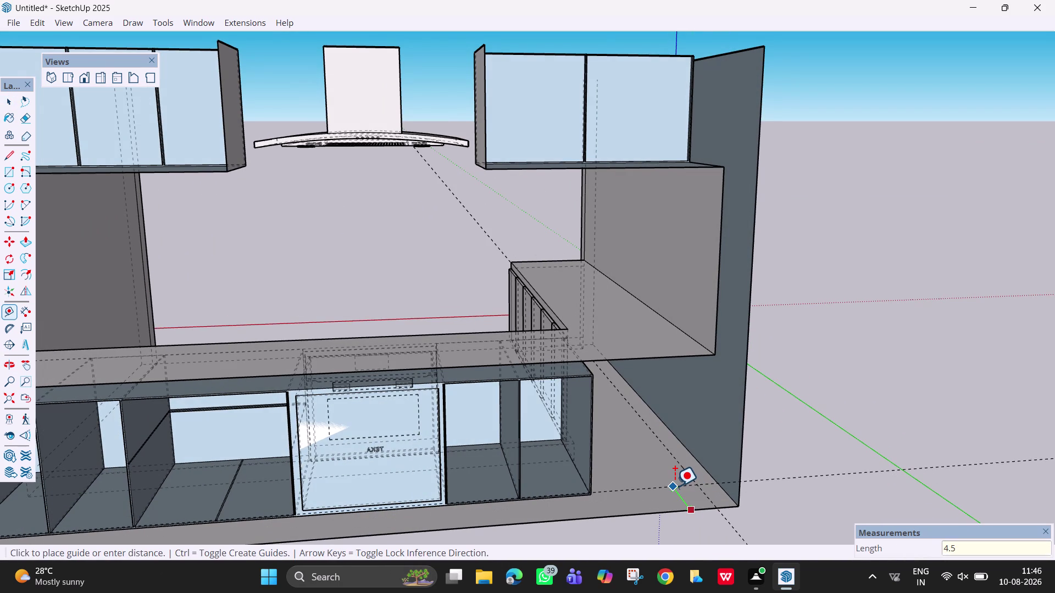
key(Return)
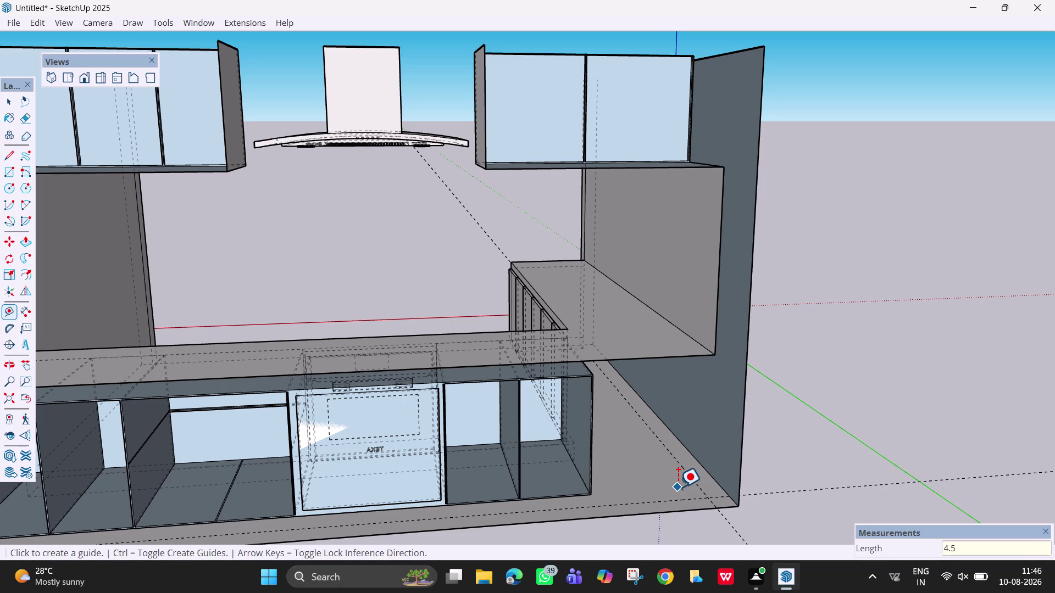
scroll(down, 3)
middle_drag(664, 518, 553, 516)
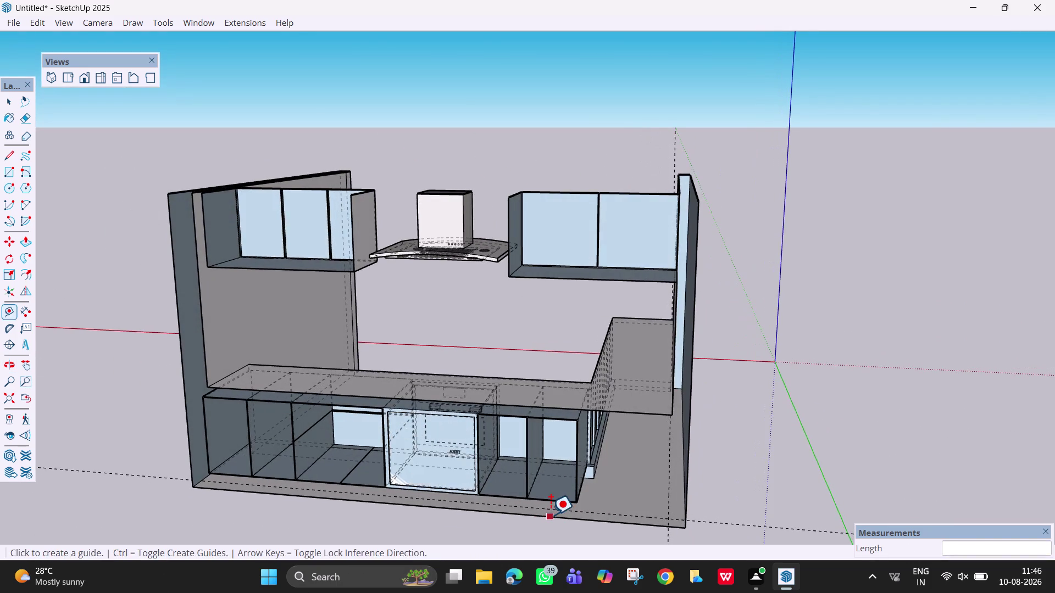
middle_drag(569, 525, 606, 536)
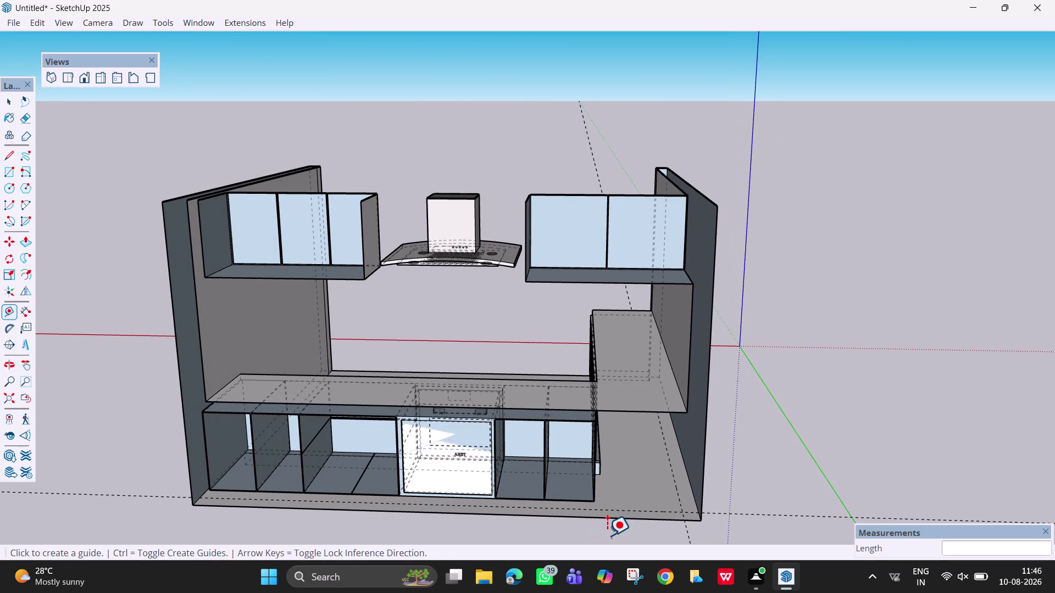
key(r)
click(683, 514)
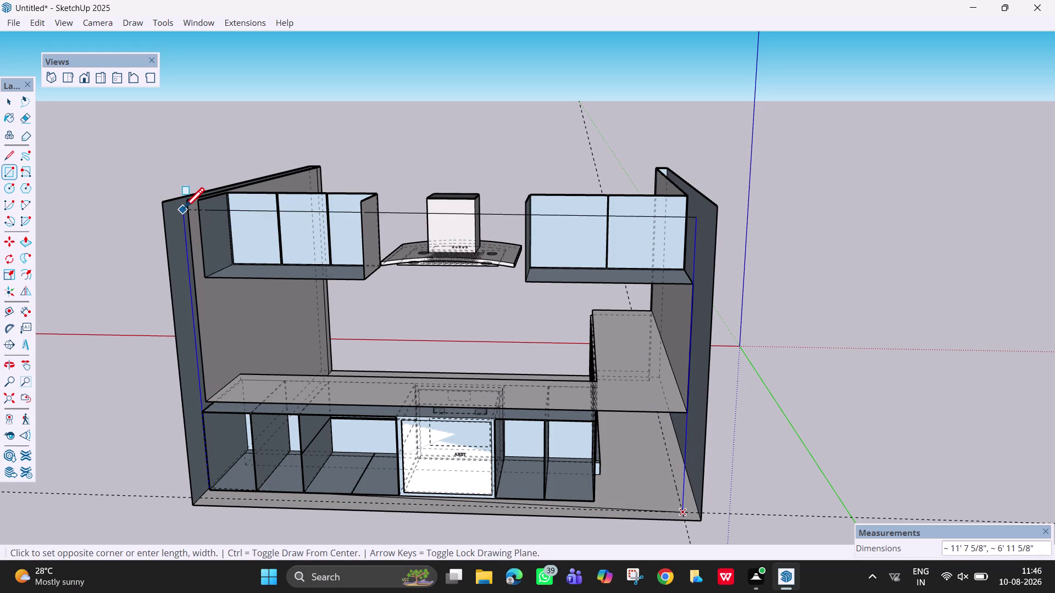
Finish the back panel rectangle at its opposite corner and view it from outside.
scroll(up, 3)
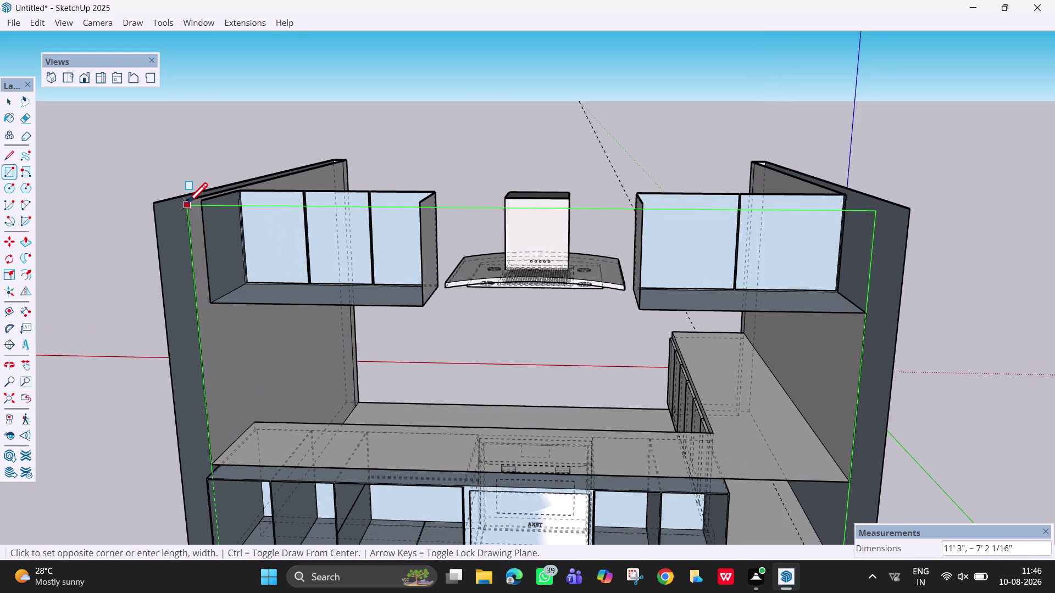
click(186, 202)
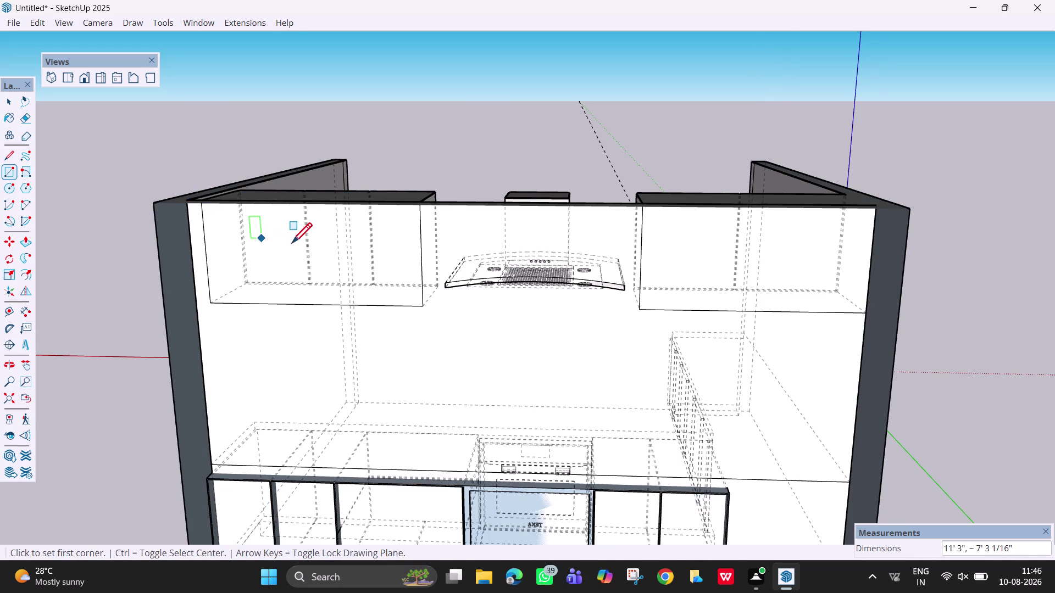
scroll(down, 3)
scroll(down, 3)
middle_drag(594, 332, 543, 485)
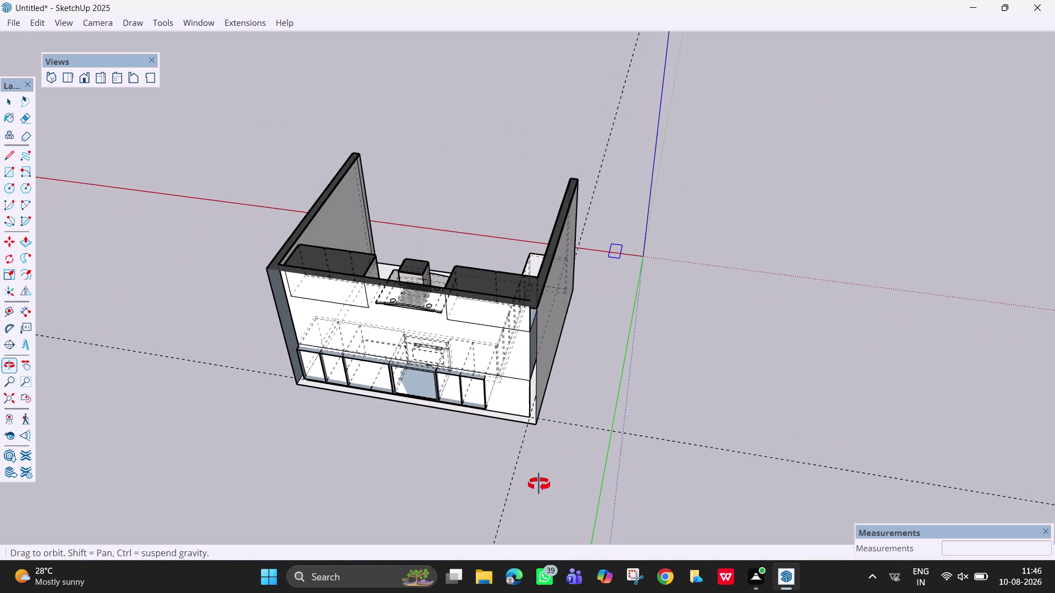
middle_drag(543, 486, 535, 480)
Select the new back panel face and orbit to look down into the room.
key(space)
click(33, 22)
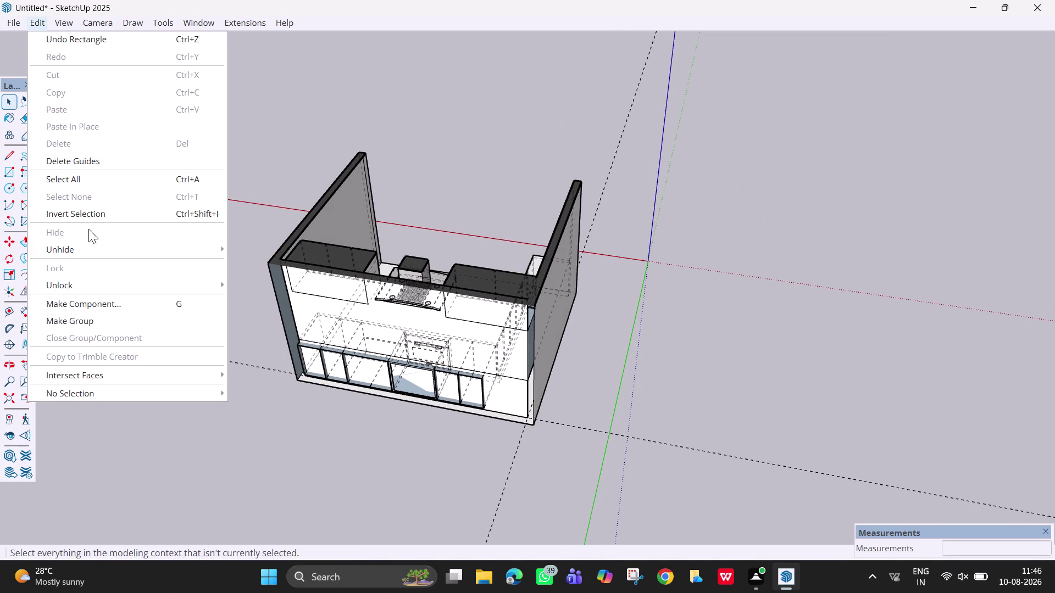
click(103, 249)
click(259, 283)
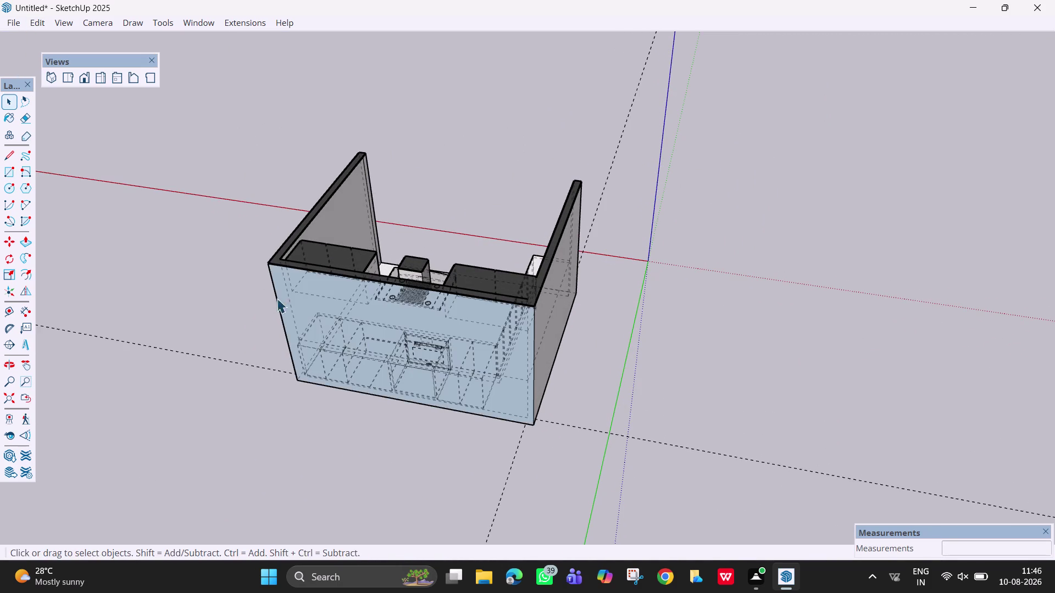
scroll(down, 3)
middle_drag(642, 320, 185, 465)
scroll(up, 3)
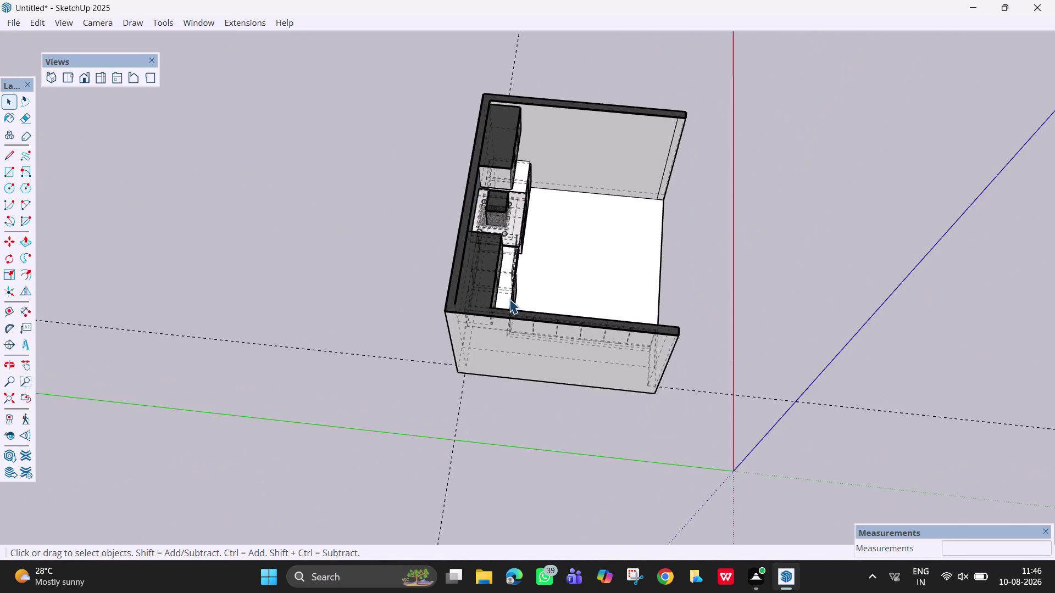
Orbit to a front perspective of the finished kitchen and open the View menu.
scroll(up, 3)
middle_drag(549, 226, 304, 175)
middle_drag(696, 391, 419, 273)
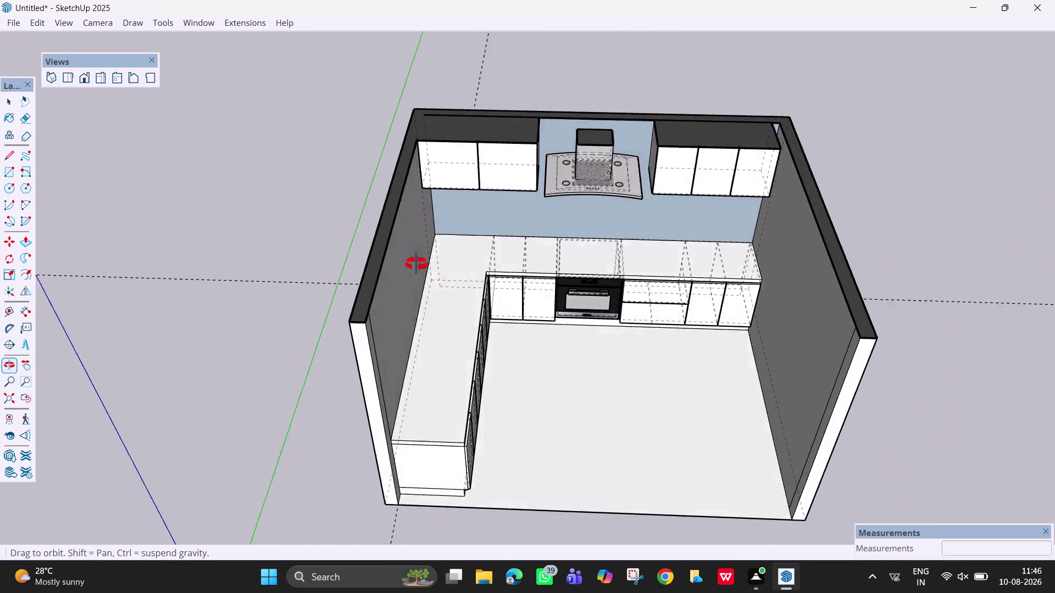
middle_drag(420, 273, 414, 246)
key(space)
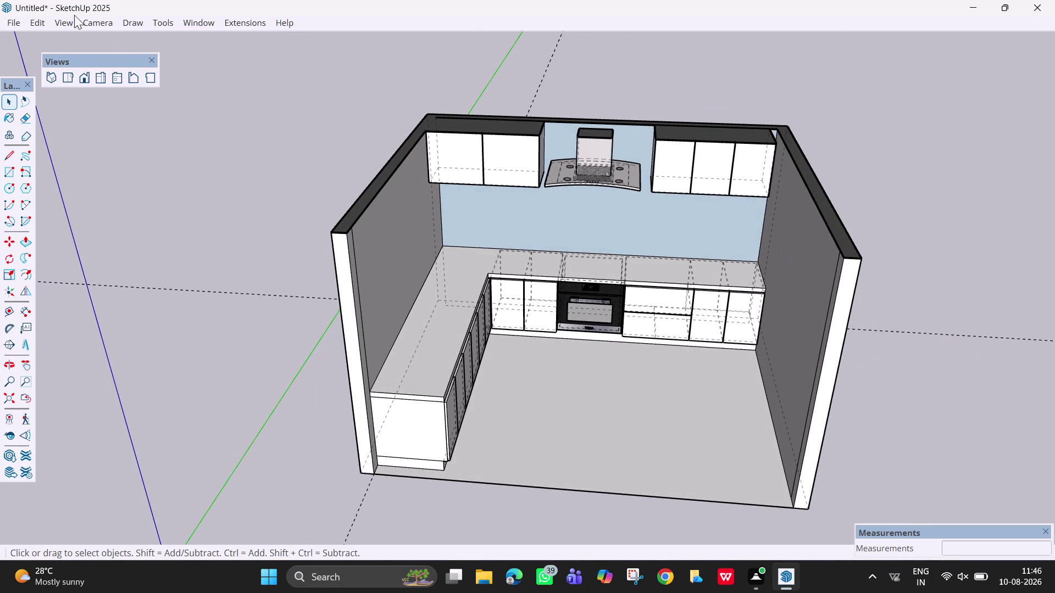
click(59, 20)
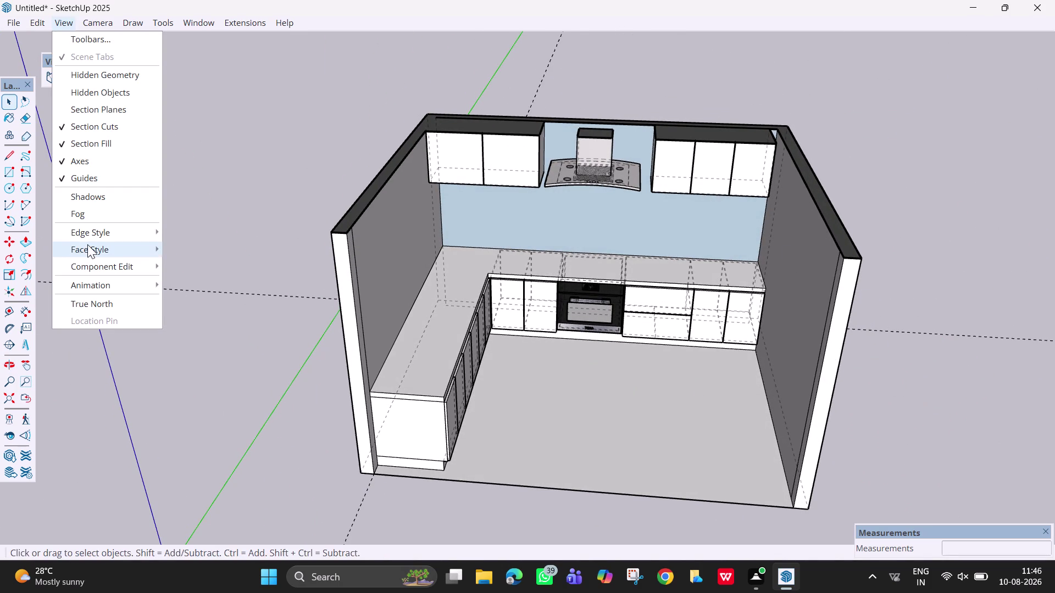